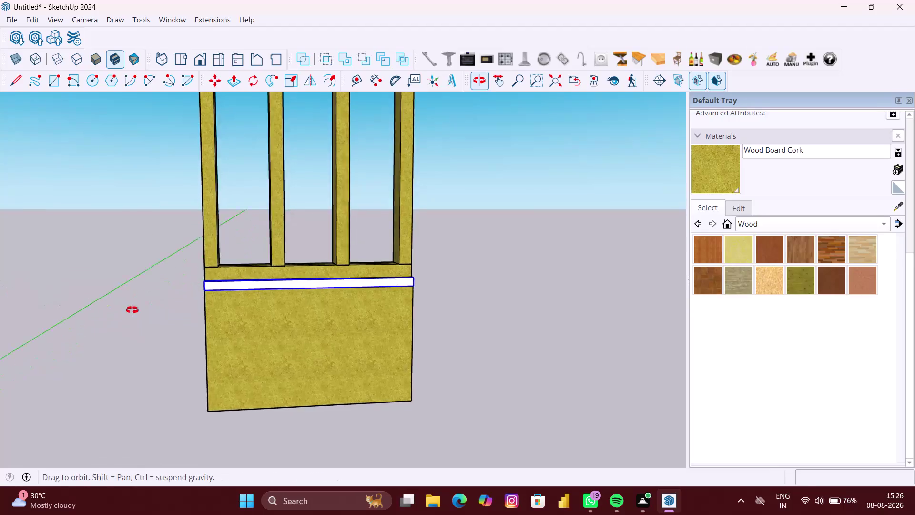
Move the white board so its left end sits flush with the lower panel edge.
scroll(up, 3)
middle_drag(187, 296, 206, 306)
scroll(up, 3)
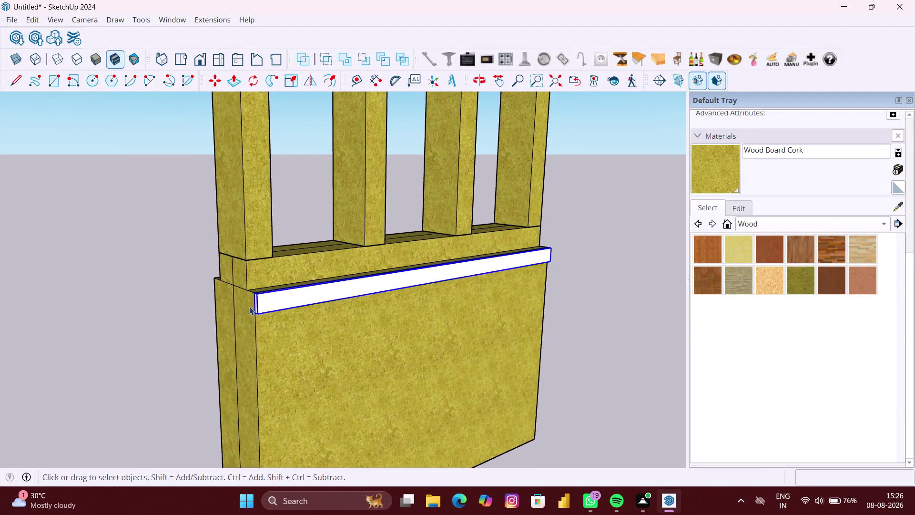
scroll(up, 3)
key(m)
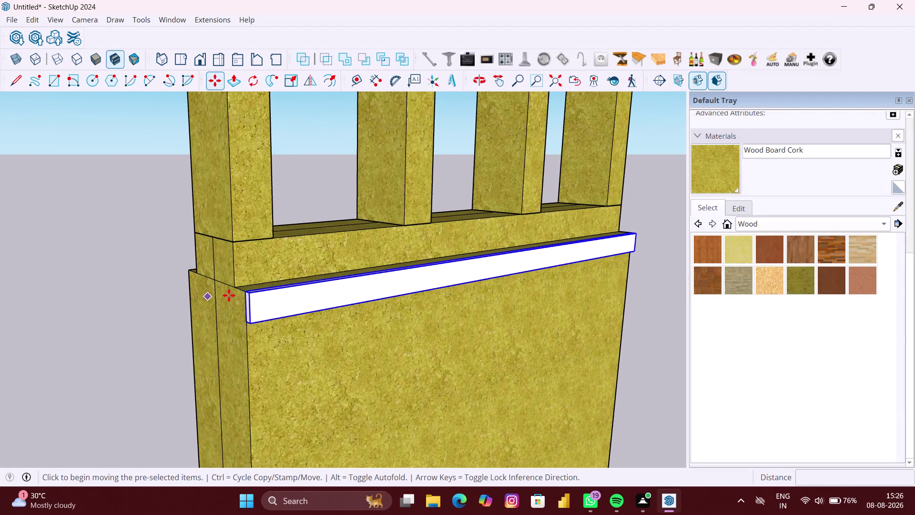
scroll(up, 3)
click(247, 291)
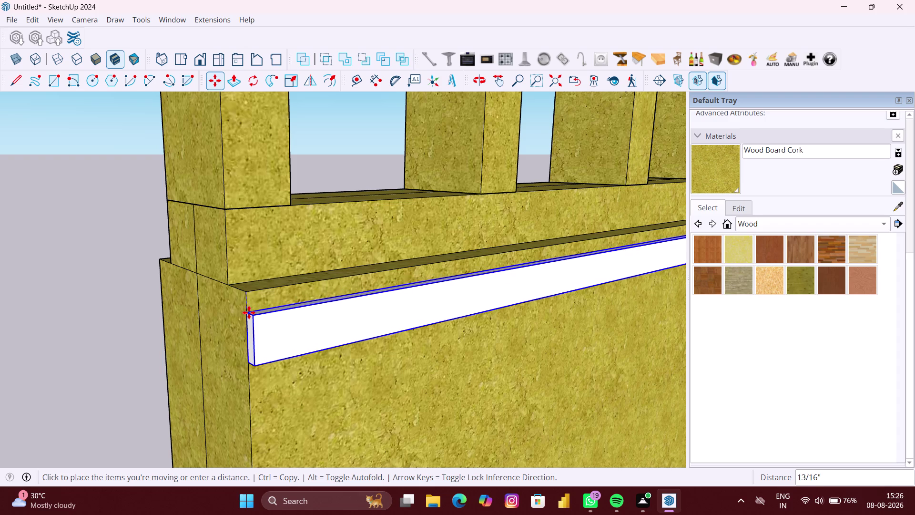
click(249, 312)
Orbit around to the board's right end and pick its corner to begin a copy.
scroll(down, 3)
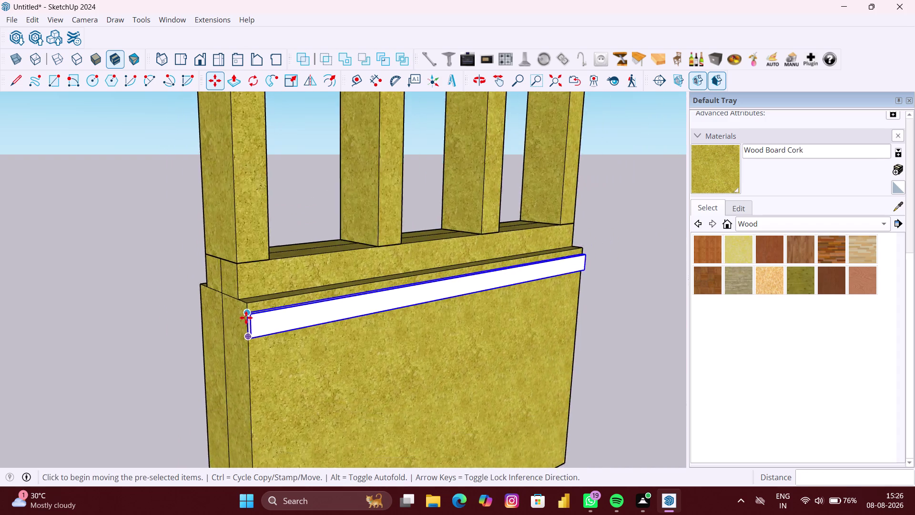
scroll(down, 3)
middle_drag(240, 327, 163, 327)
scroll(down, 3)
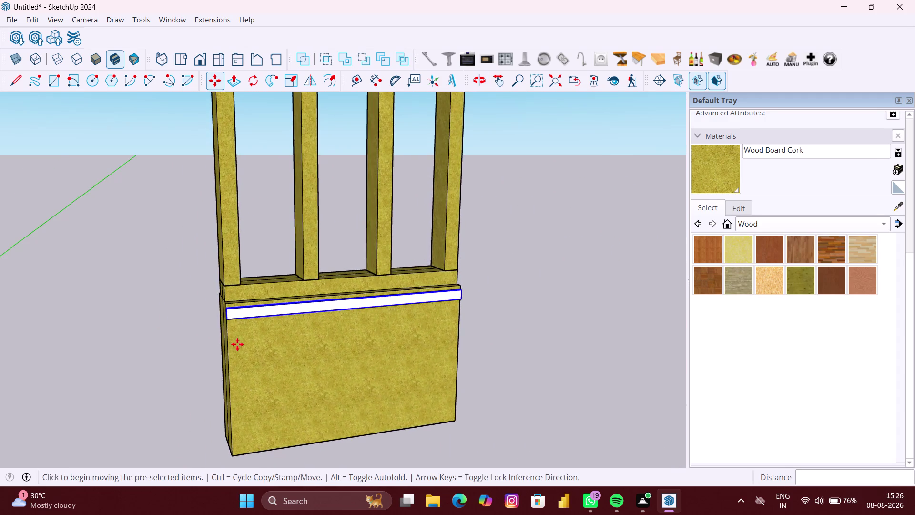
scroll(down, 3)
middle_drag(335, 343, 215, 329)
scroll(up, 3)
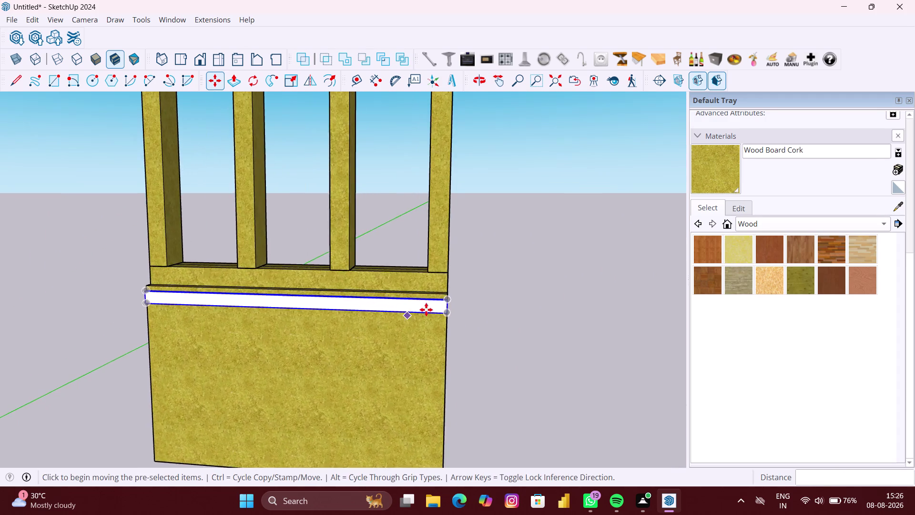
middle_drag(439, 307, 360, 323)
scroll(up, 3)
middle_drag(444, 307, 436, 307)
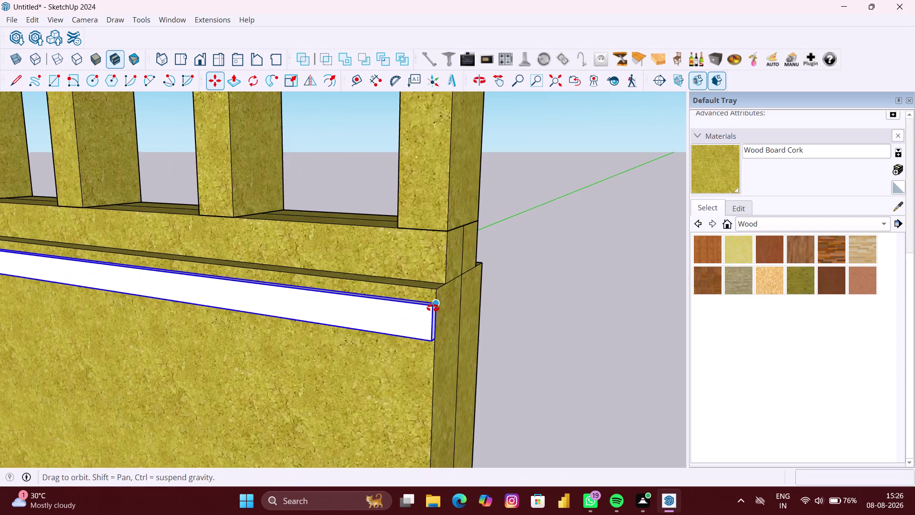
middle_drag(436, 307, 406, 311)
scroll(up, 3)
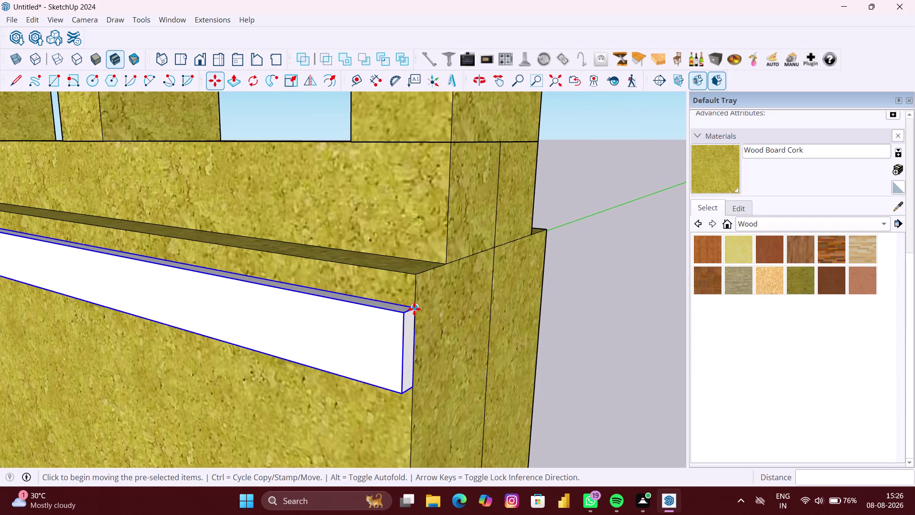
click(414, 308)
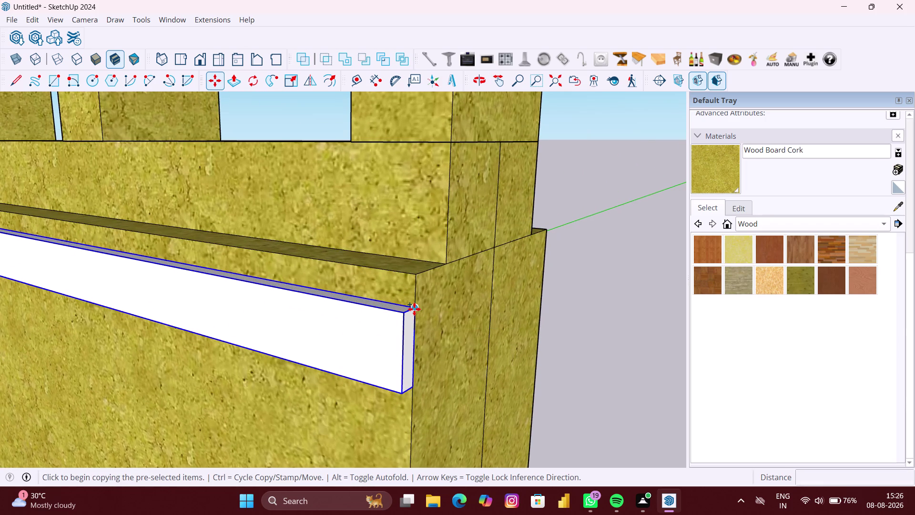
Copy the board down to the wall's bottom edge and array it /6 into evenly spaced boards.
scroll(down, 3)
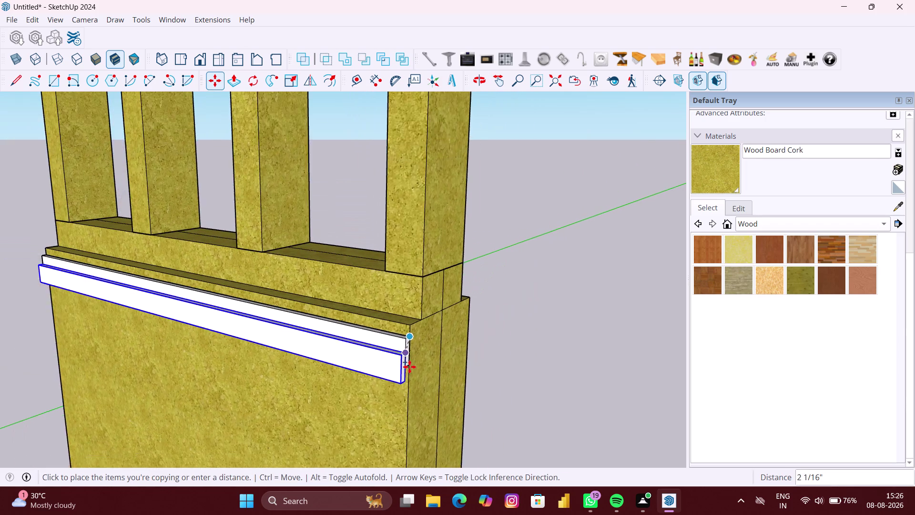
middle_drag(409, 367, 410, 277)
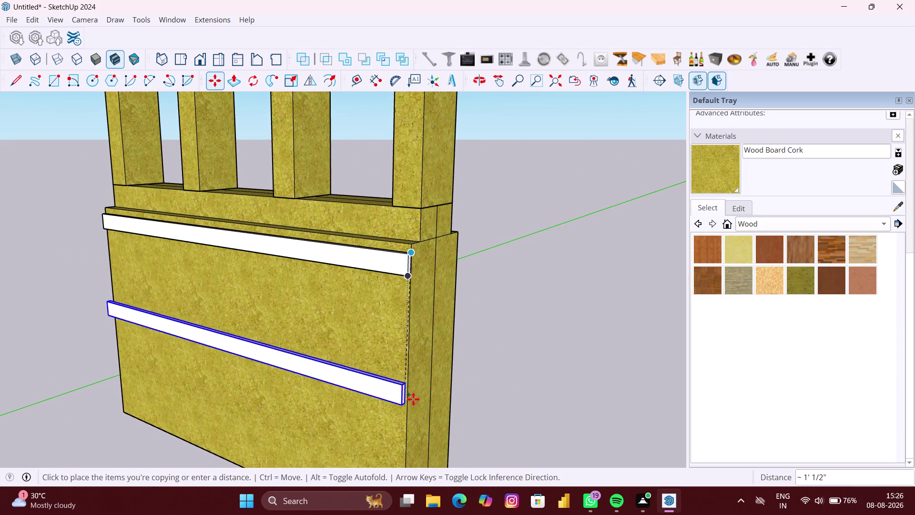
middle_drag(409, 402, 403, 312)
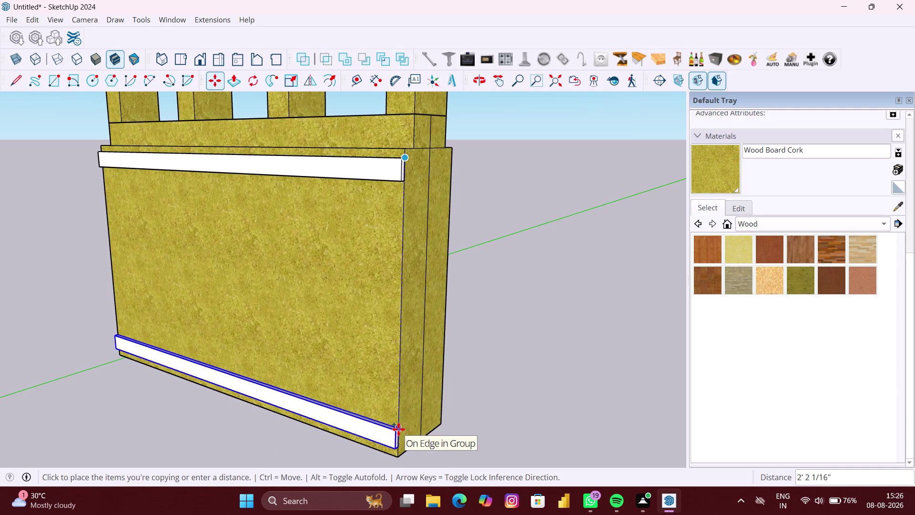
middle_drag(399, 429, 398, 414)
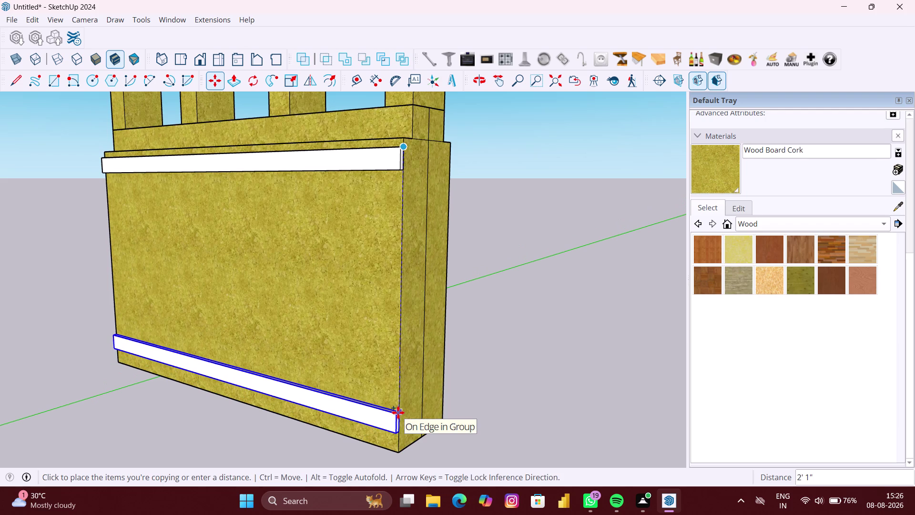
click(398, 412)
scroll(down, 3)
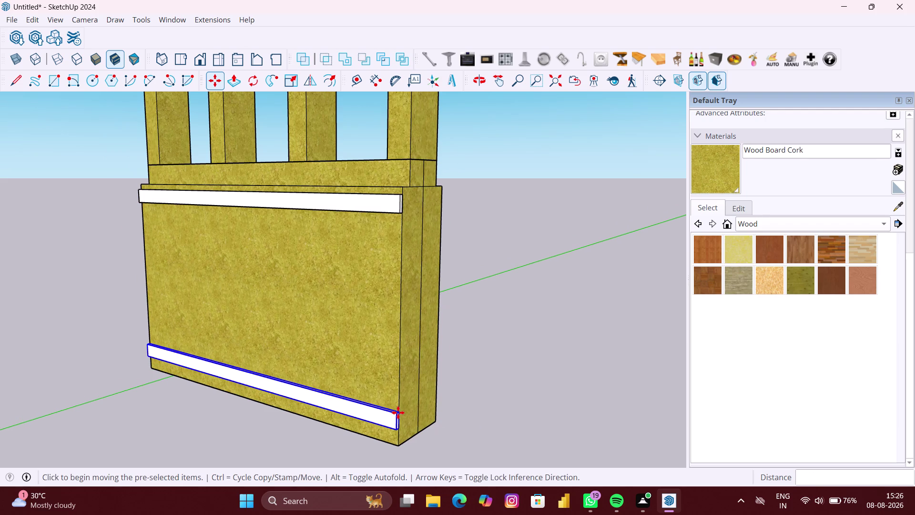
text(/6)
key(Return)
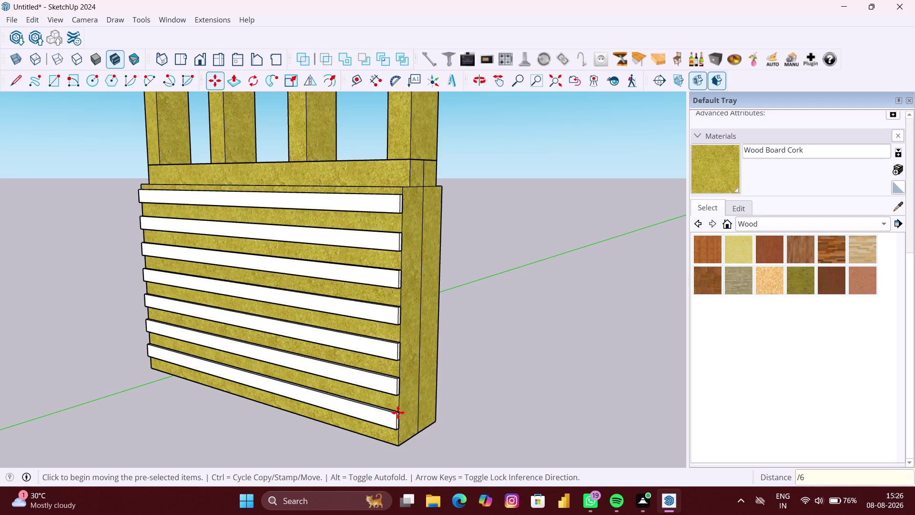
key(space)
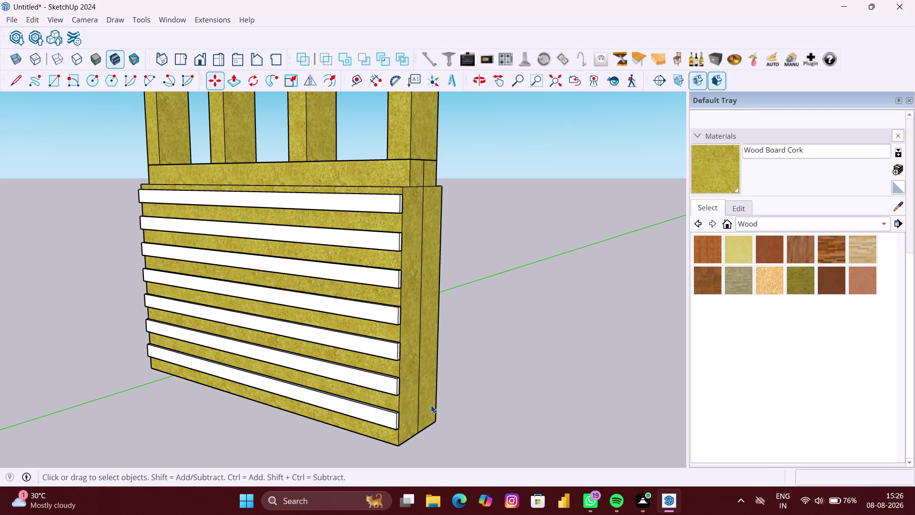
Paint the boards inside their group with Wood Board Cork, then leave the group.
click(509, 405)
click(547, 413)
scroll(down, 3)
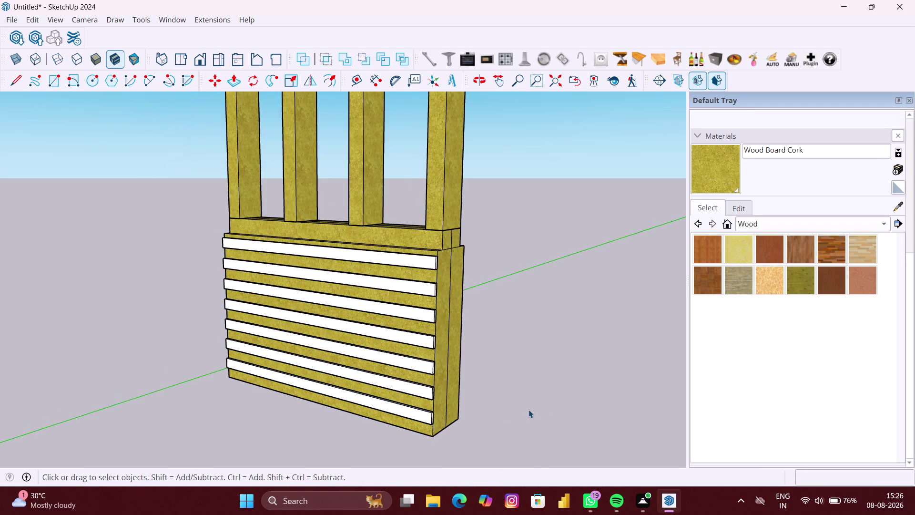
middle_drag(528, 409, 594, 370)
scroll(up, 3)
double_click(397, 389)
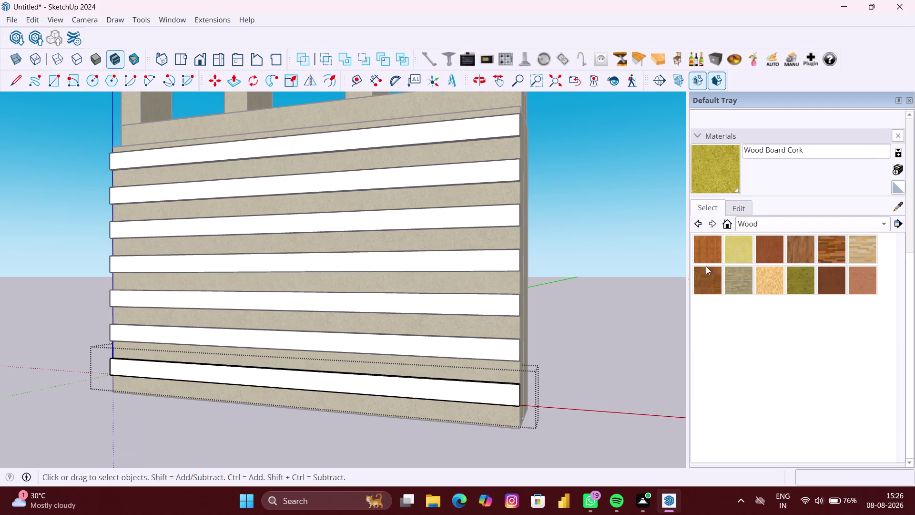
click(734, 249)
click(491, 398)
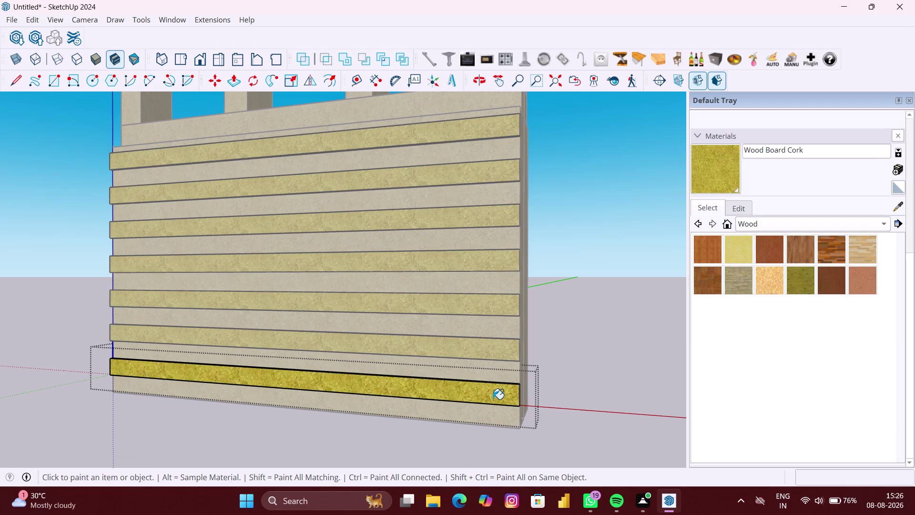
scroll(down, 3)
key(space)
Orbit to a straight-on front view of the wall and select the lower cladding group.
click(582, 390)
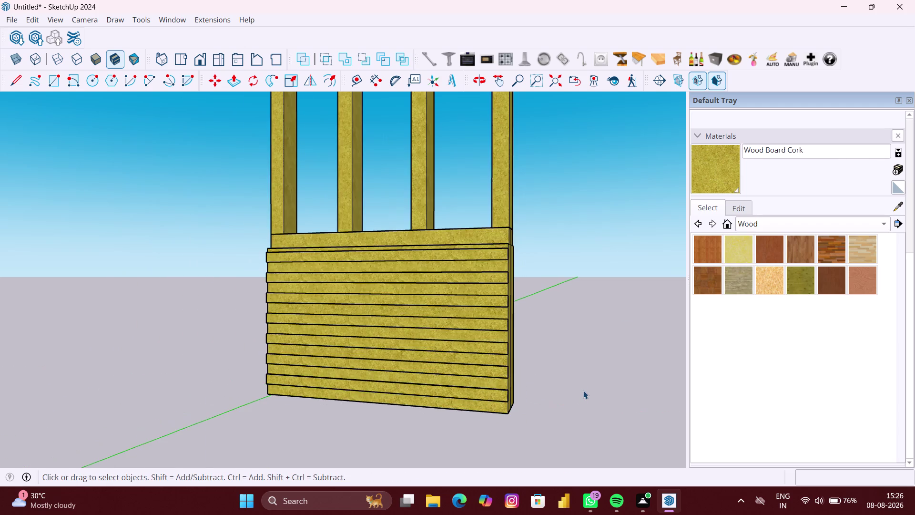
scroll(down, 3)
middle_drag(550, 377, 606, 365)
scroll(down, 3)
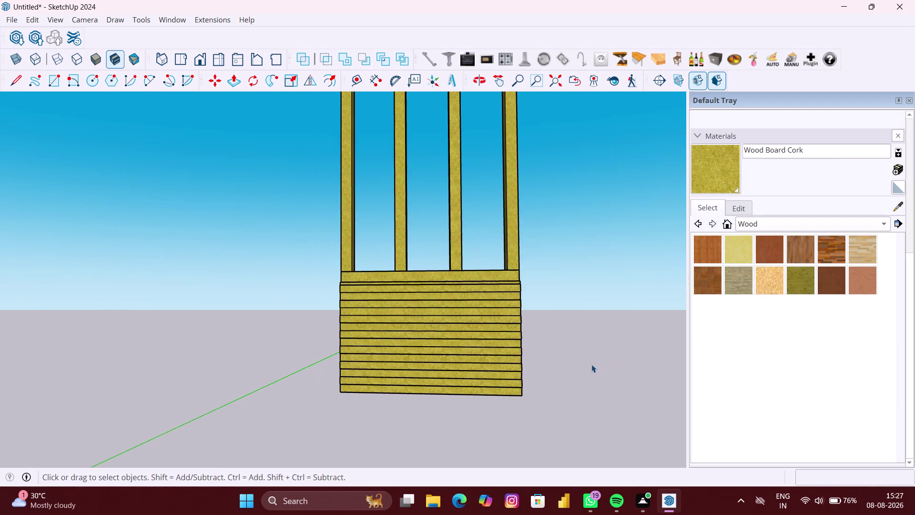
scroll(down, 3)
middle_drag(573, 364, 598, 358)
scroll(up, 3)
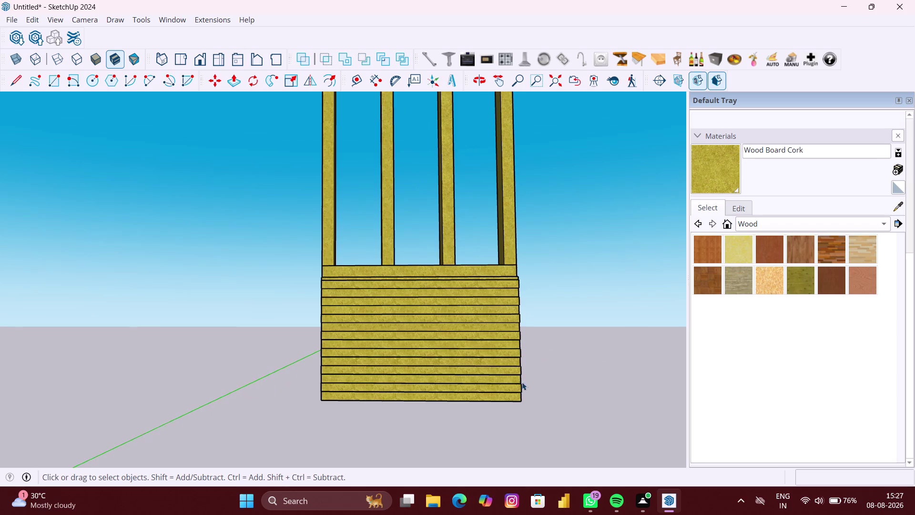
double_click(513, 394)
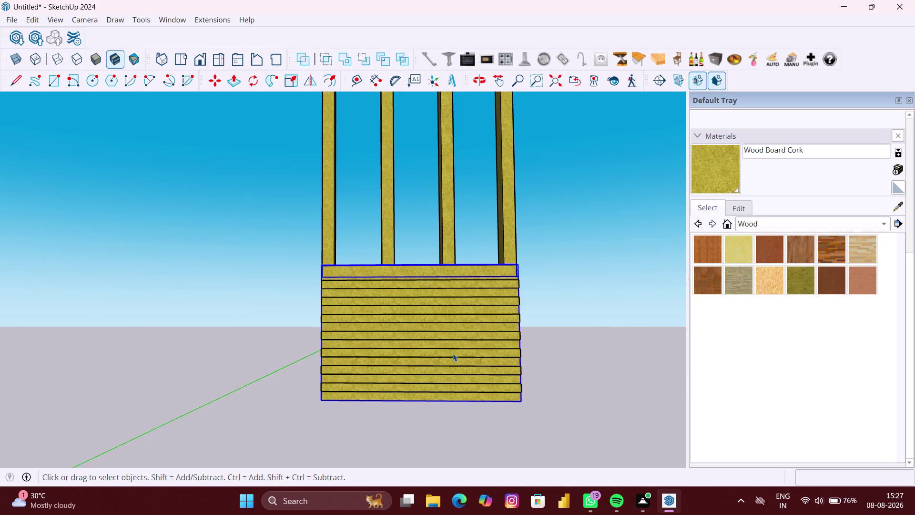
scroll(up, 3)
Inside the cladding group, try bamboo, parquet and OSB wood materials on the boards.
double_click(479, 409)
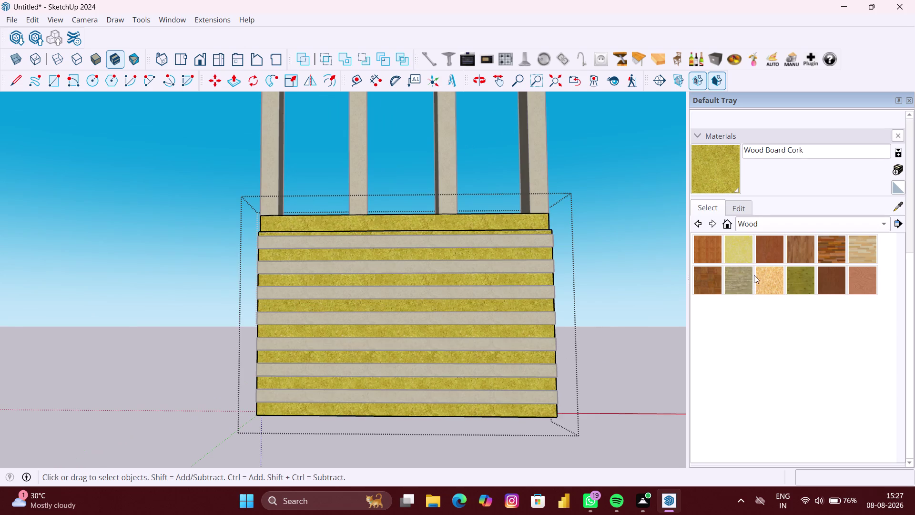
click(735, 254)
click(711, 253)
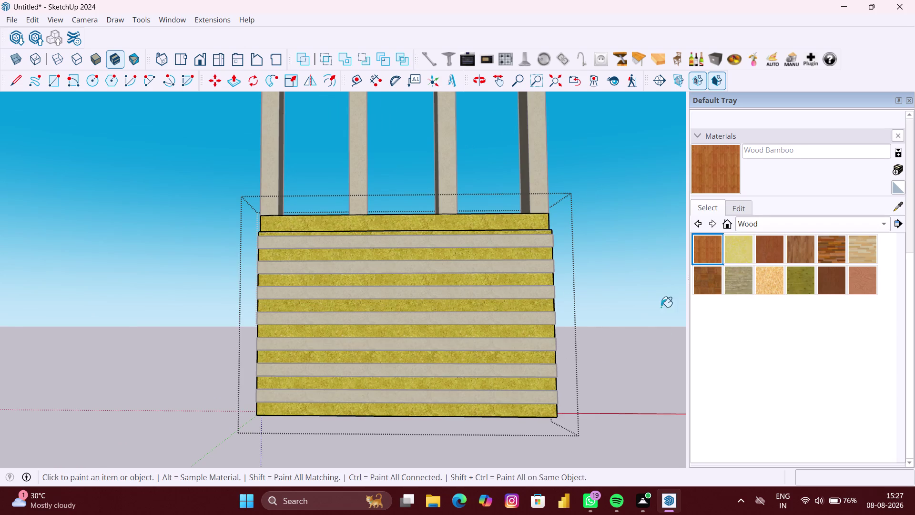
click(533, 412)
scroll(down, 3)
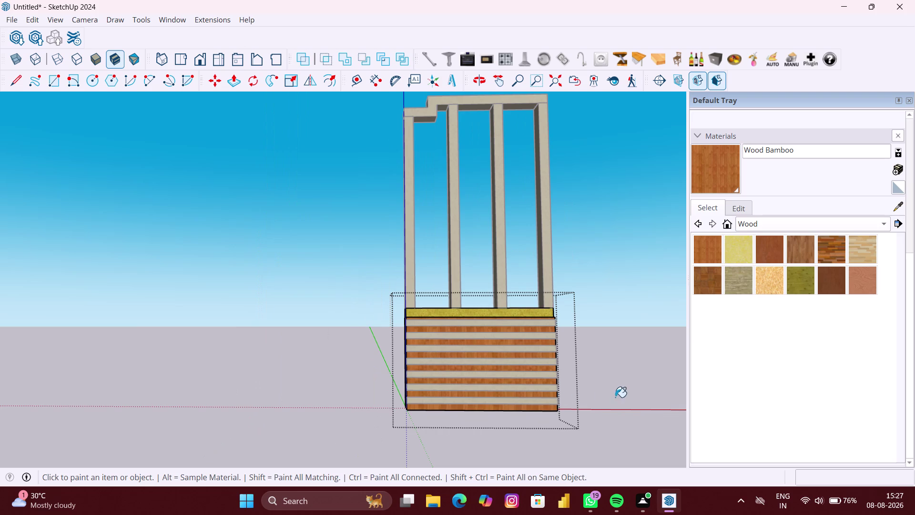
click(701, 283)
click(551, 408)
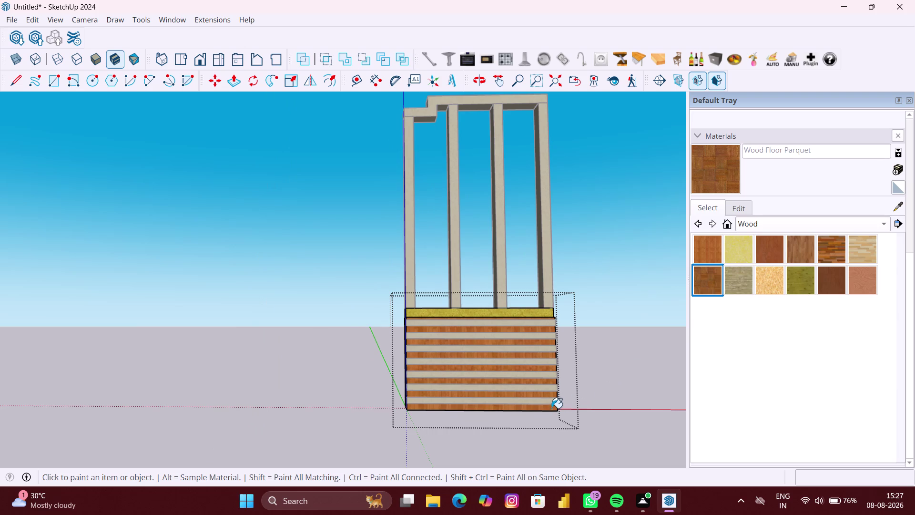
click(767, 279)
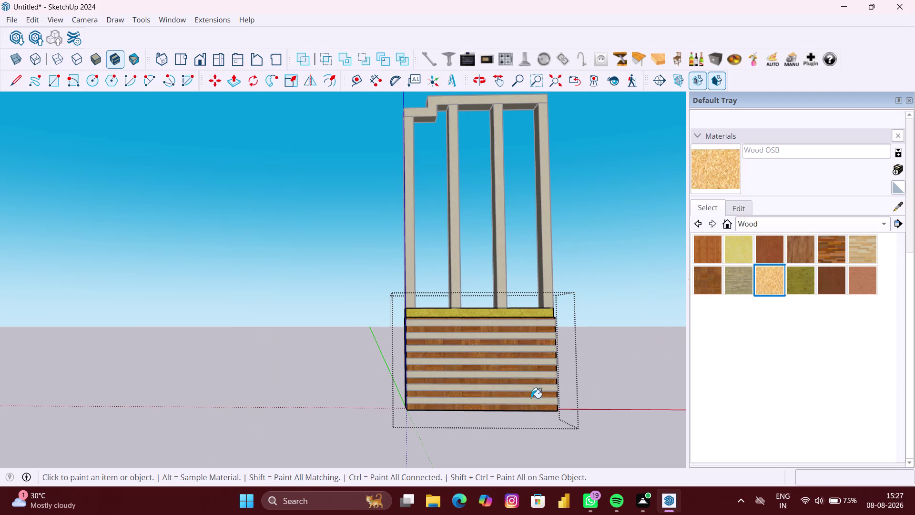
scroll(up, 3)
click(509, 406)
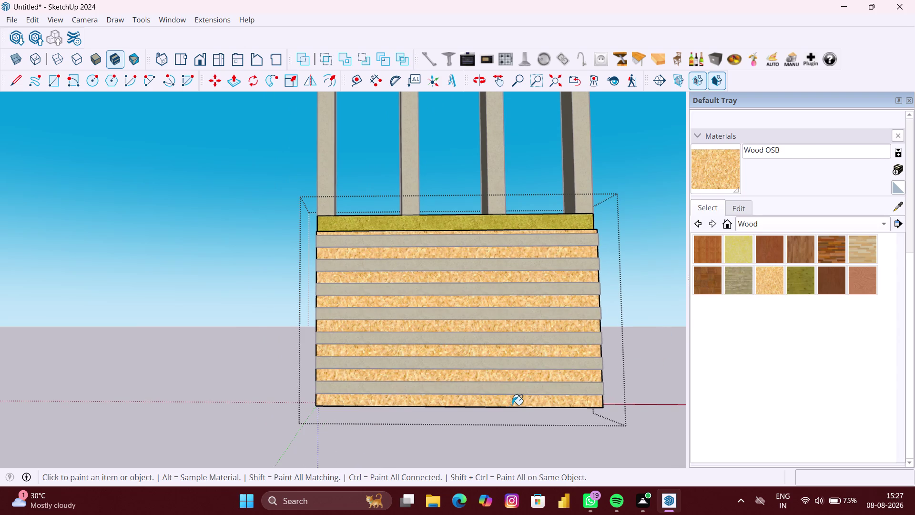
Leave the cladding group, orbit around the frame, and re-enter the cladding group.
scroll(down, 3)
click(542, 238)
scroll(down, 3)
key(space)
click(641, 415)
scroll(down, 3)
click(602, 404)
scroll(up, 3)
middle_drag(454, 378, 521, 388)
scroll(down, 3)
scroll(up, 3)
double_click(555, 396)
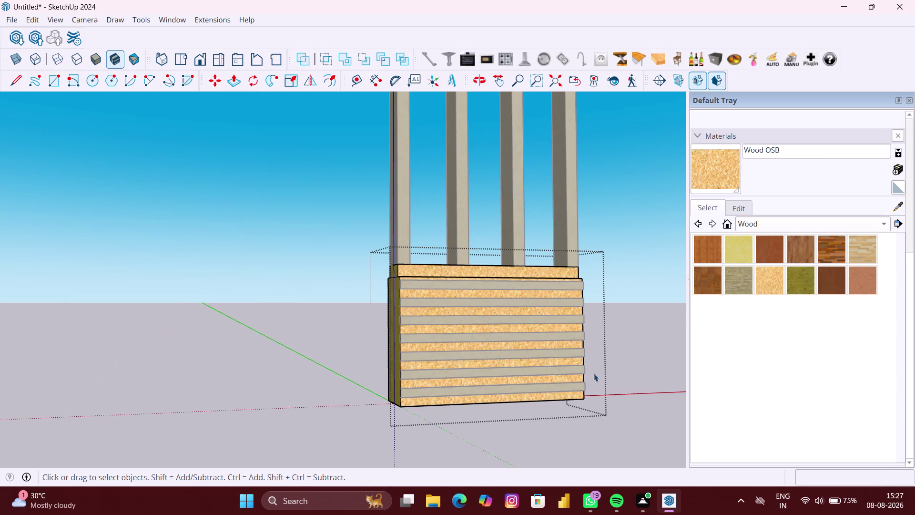
Try Wood OSB, Wood Plywood Knots and Wood Floor Light on the cladding.
click(765, 281)
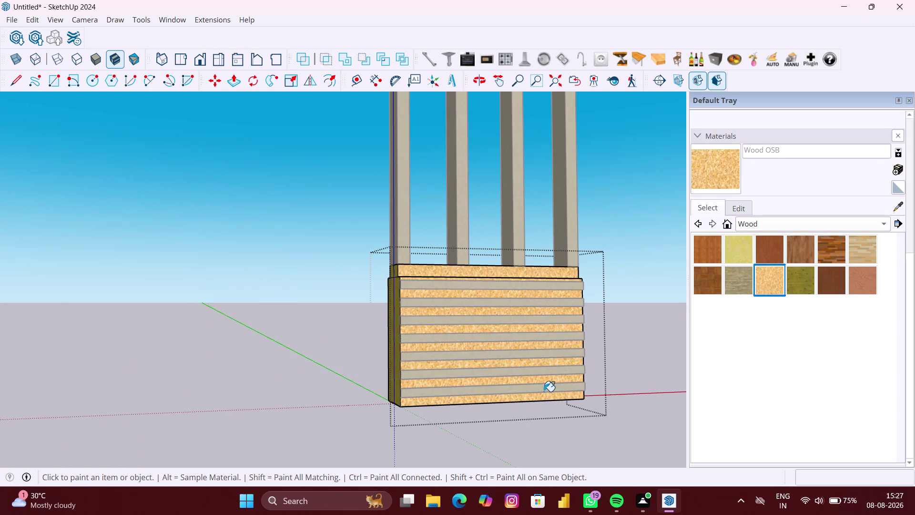
click(543, 395)
click(796, 283)
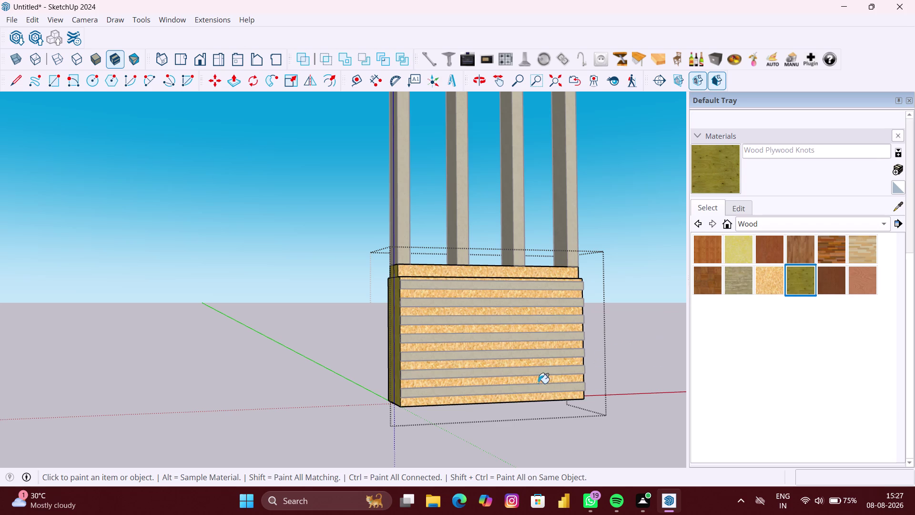
click(523, 399)
scroll(down, 3)
middle_click(546, 382)
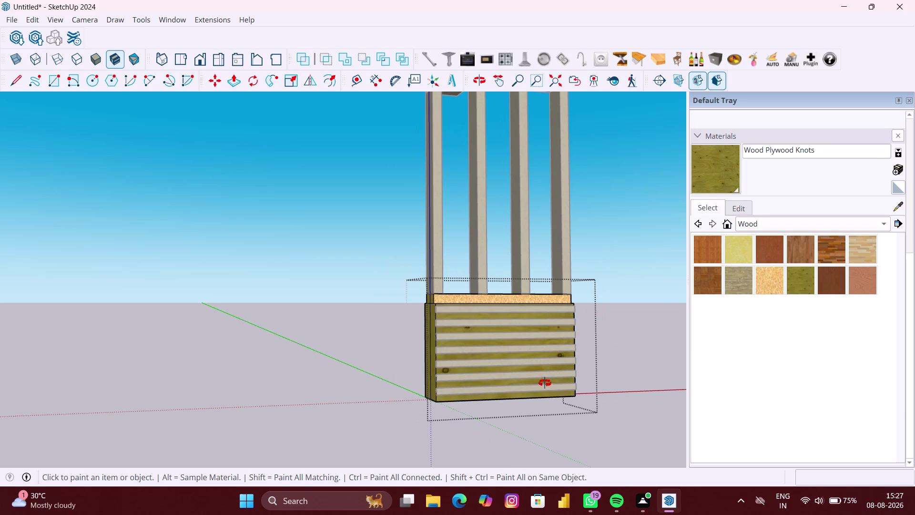
click(856, 253)
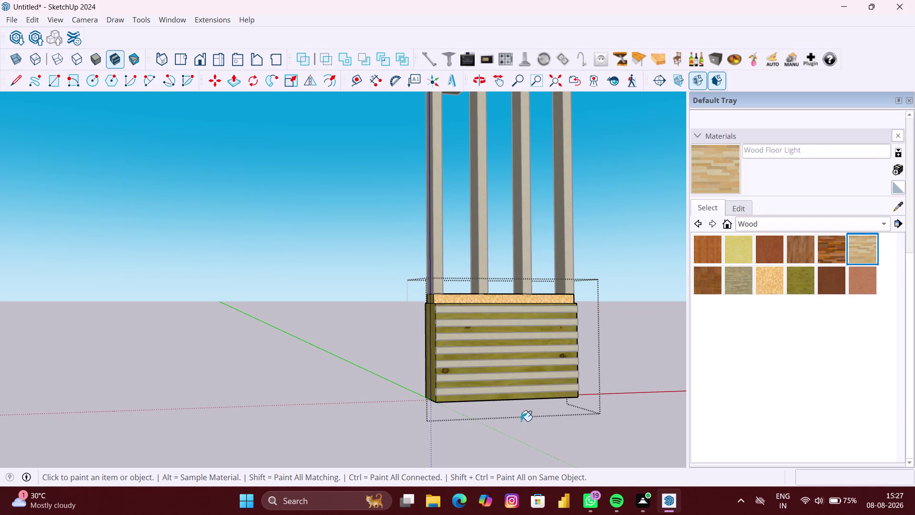
click(507, 396)
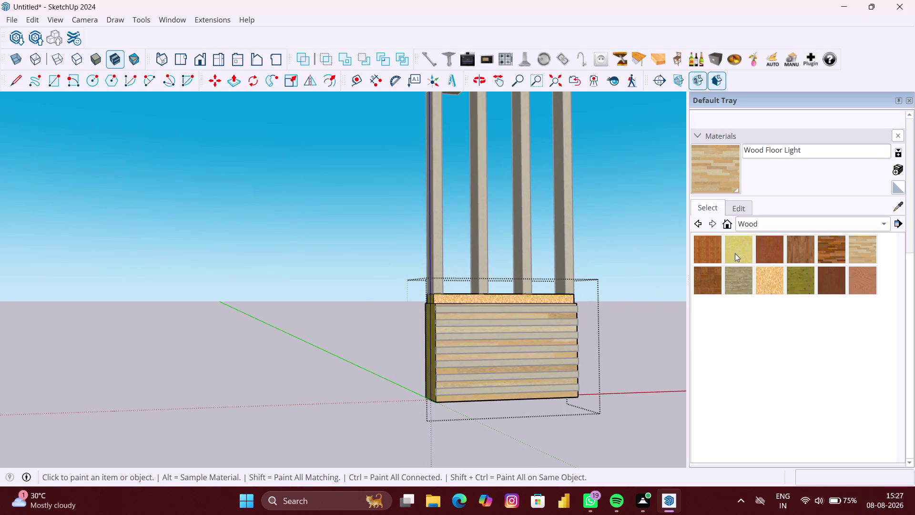
Apply Wood Board Cork to all the cladding boards and exit the group.
click(734, 253)
click(539, 395)
scroll(up, 3)
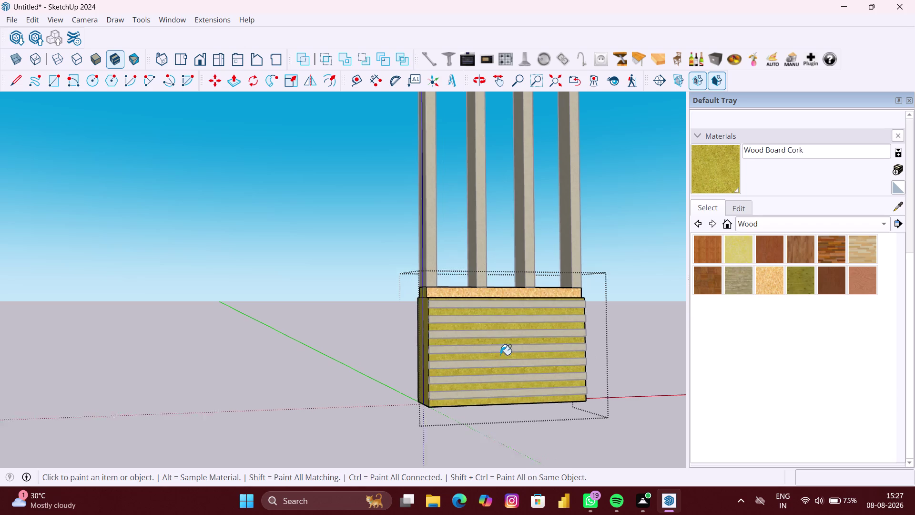
click(495, 286)
scroll(down, 3)
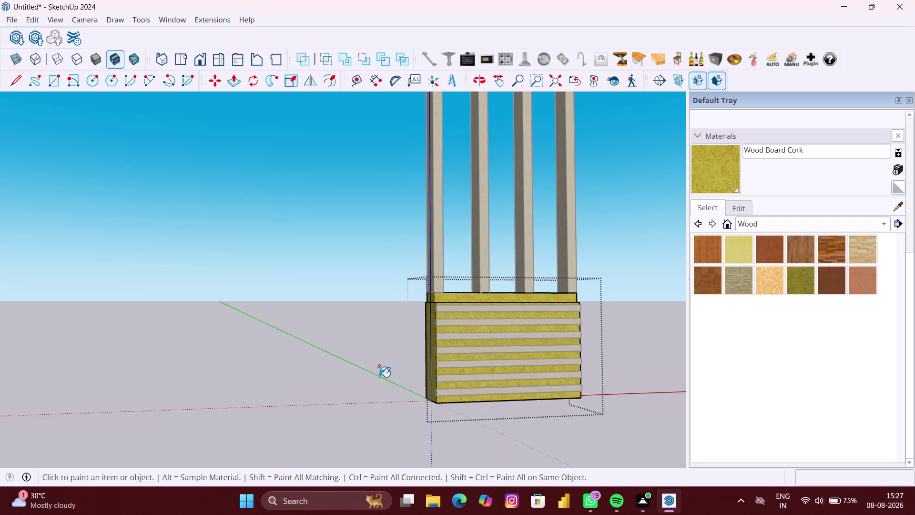
key(space)
click(331, 394)
click(489, 436)
scroll(down, 3)
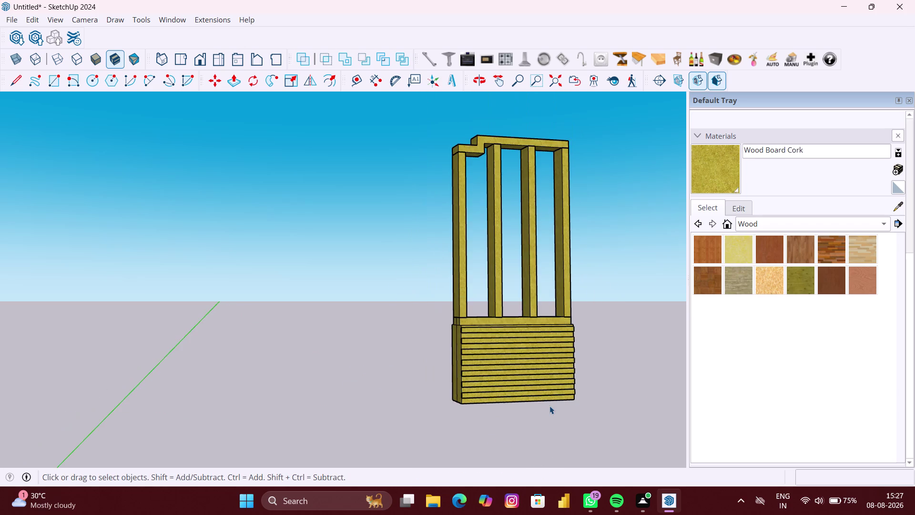
Paint the corner trim boards at the board ends with Wood Bamboo.
middle_drag(549, 406, 440, 410)
scroll(up, 3)
middle_drag(460, 358, 486, 360)
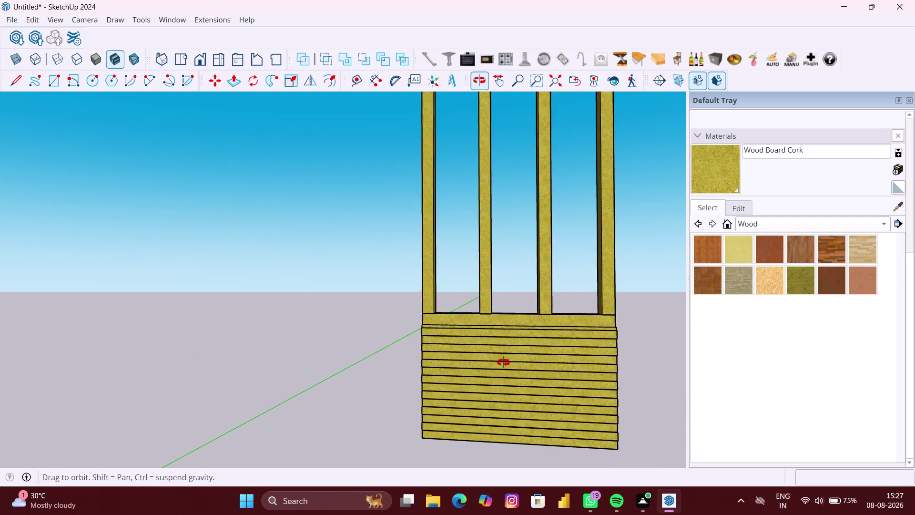
middle_drag(486, 360, 589, 364)
scroll(up, 3)
scroll(up, 3)
middle_drag(358, 360, 437, 359)
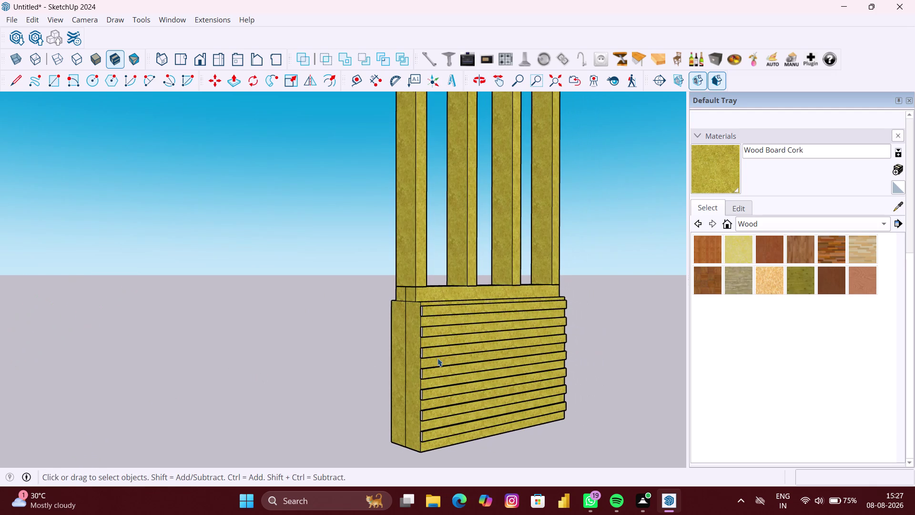
click(717, 249)
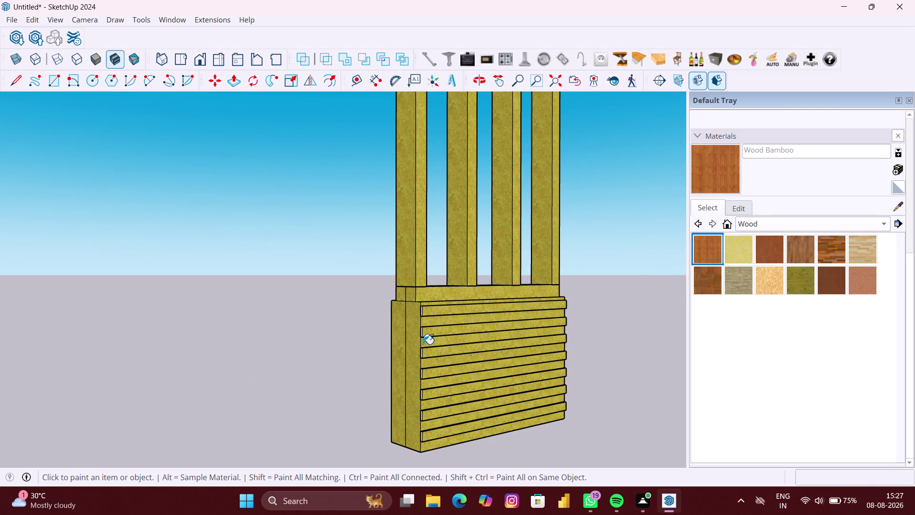
click(408, 343)
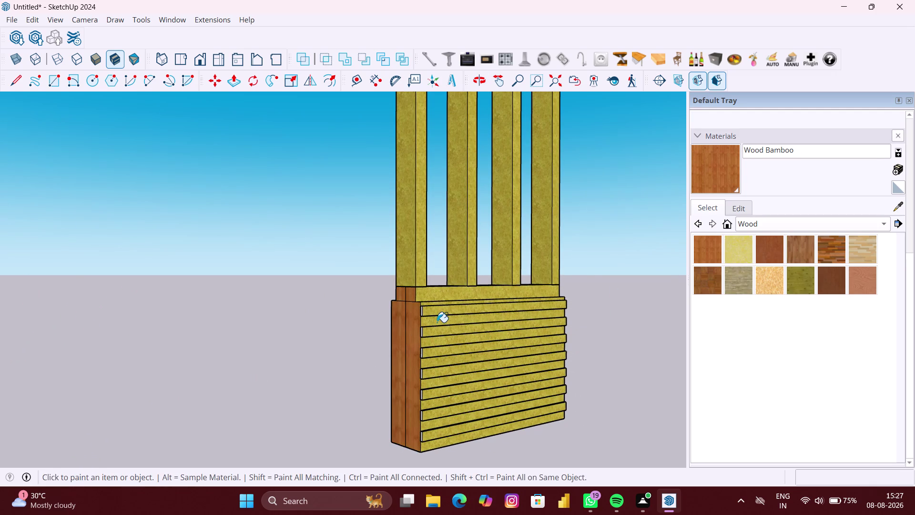
scroll(up, 3)
click(459, 321)
scroll(up, 3)
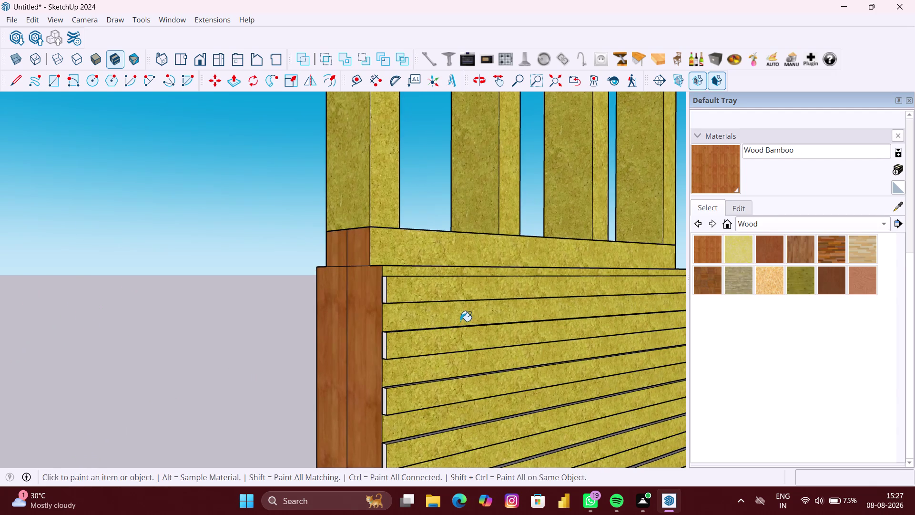
click(472, 315)
scroll(down, 3)
key(space)
Inside the top plate, paint the top plate and cladding boards with Wood Bamboo.
double_click(473, 315)
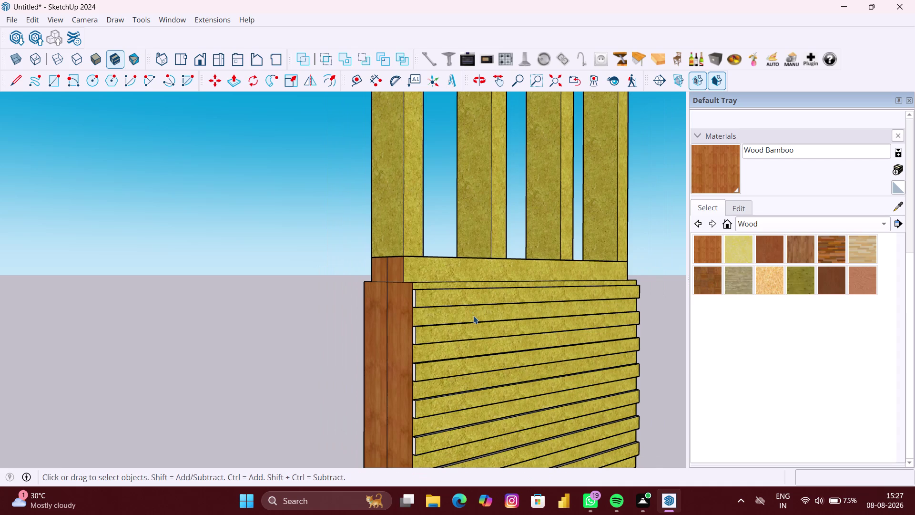
scroll(up, 3)
click(702, 253)
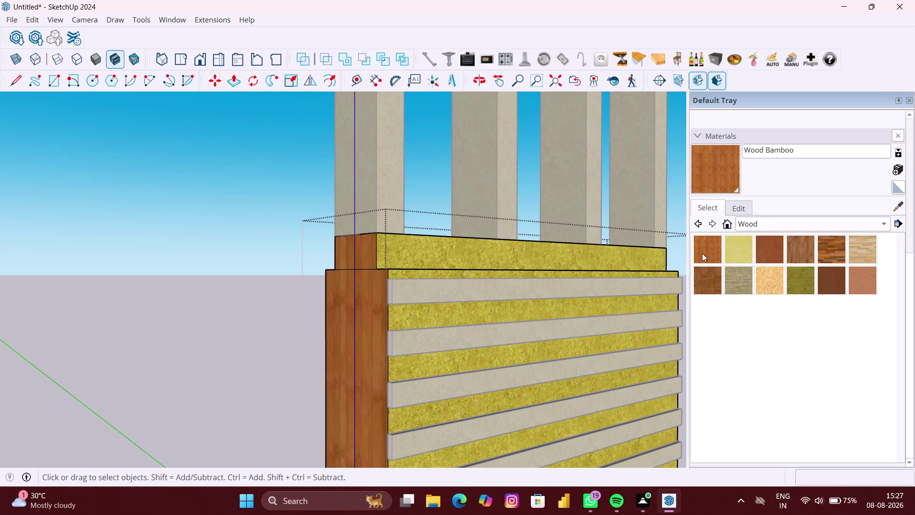
click(570, 267)
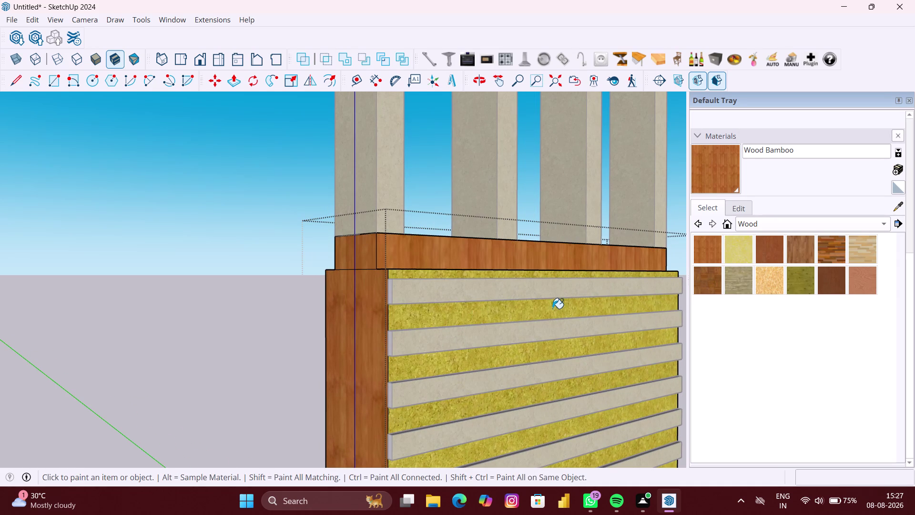
click(552, 308)
scroll(down, 3)
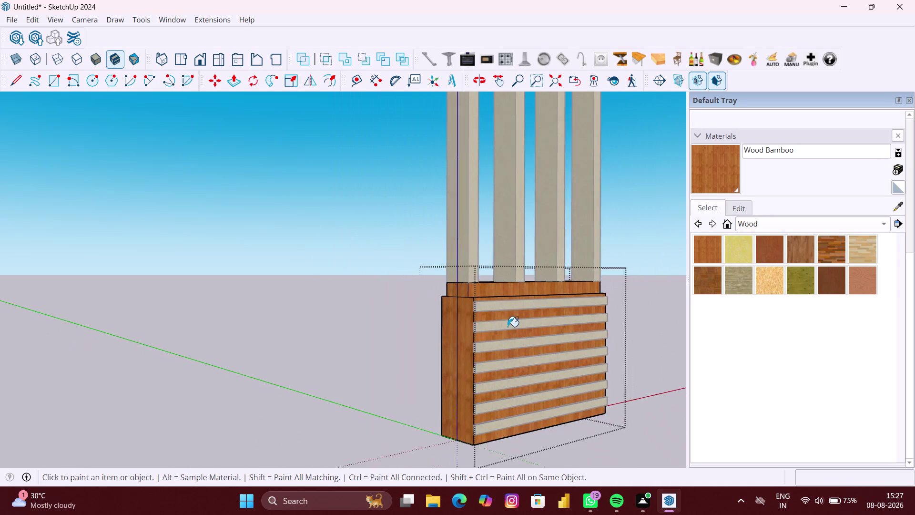
key(space)
click(431, 341)
Paint the end stud, remaining studs and top plates with Wood Bamboo.
middle_drag(524, 327, 479, 352)
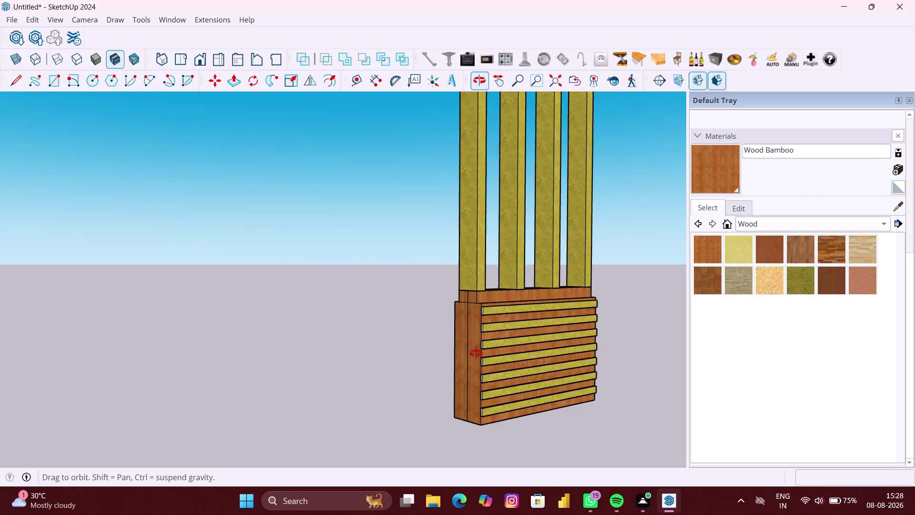
middle_drag(479, 352, 452, 361)
scroll(down, 3)
middle_drag(513, 321, 496, 318)
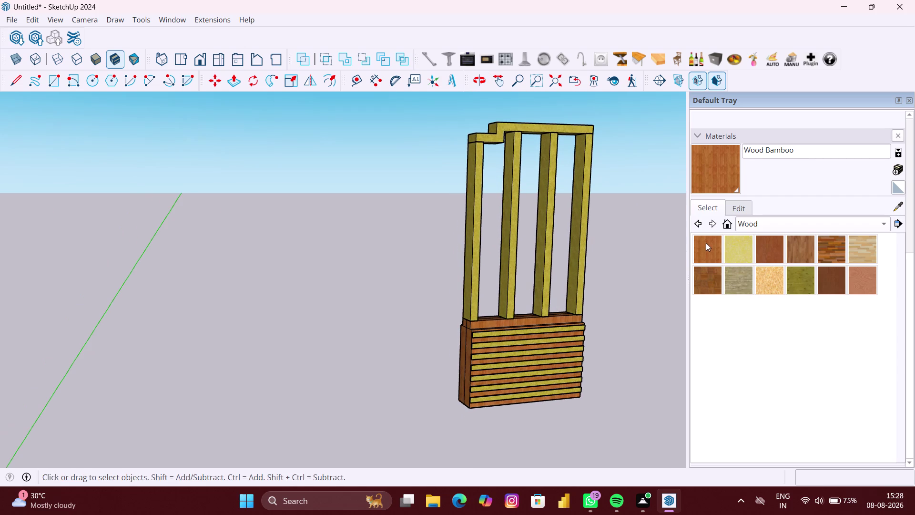
click(706, 246)
click(474, 254)
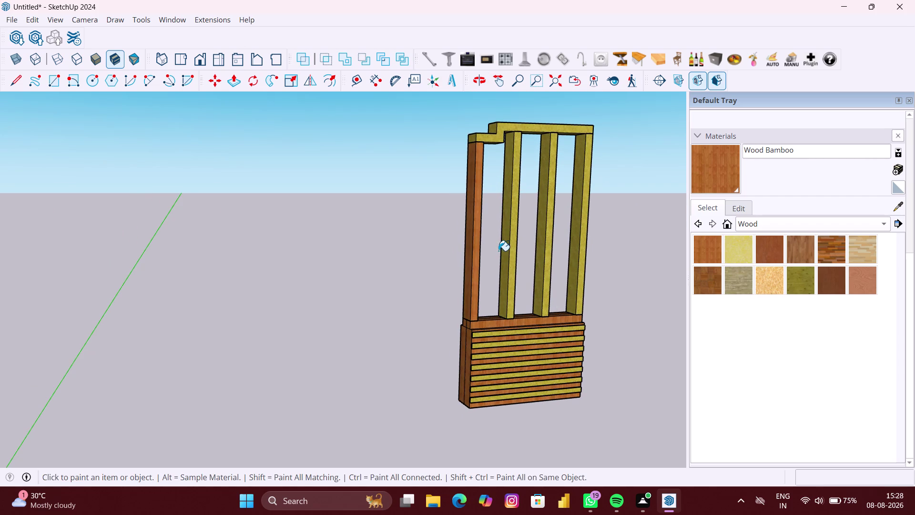
click(509, 250)
click(497, 142)
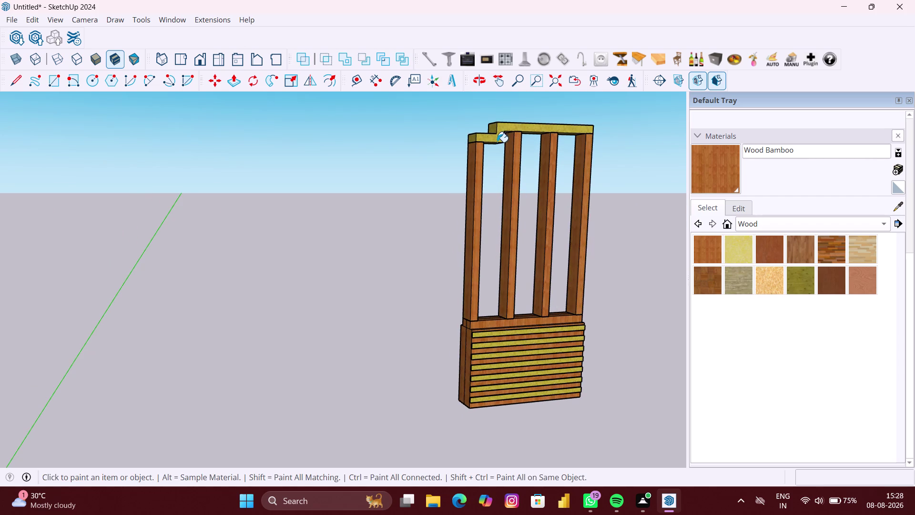
scroll(down, 3)
middle_drag(573, 329, 436, 334)
key(space)
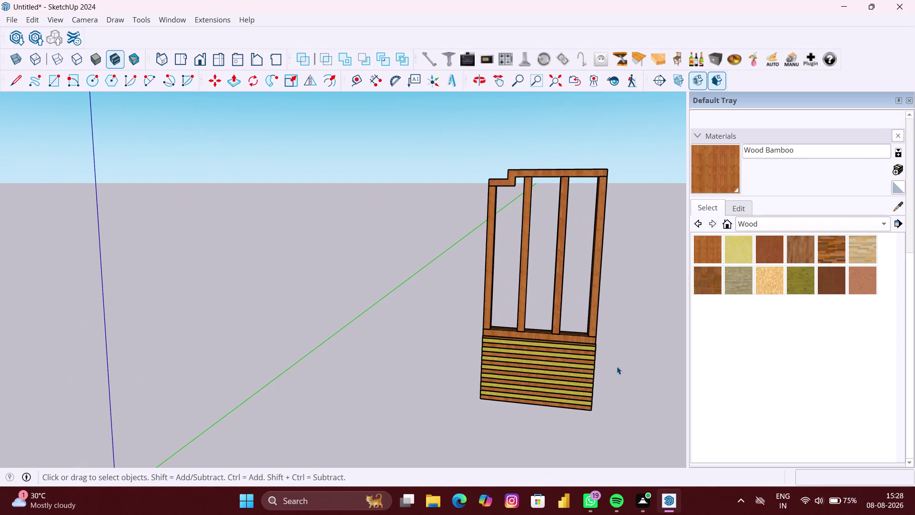
Orbit to inspect the bamboo-and-cork cladding and look up at the frame.
click(617, 366)
scroll(up, 3)
middle_drag(583, 390, 583, 341)
scroll(up, 3)
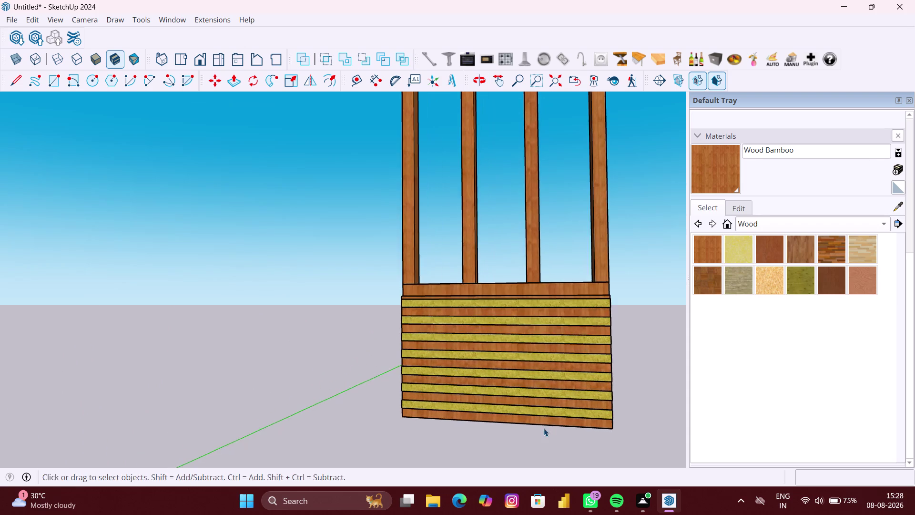
scroll(up, 3)
middle_drag(544, 427, 553, 395)
scroll(down, 3)
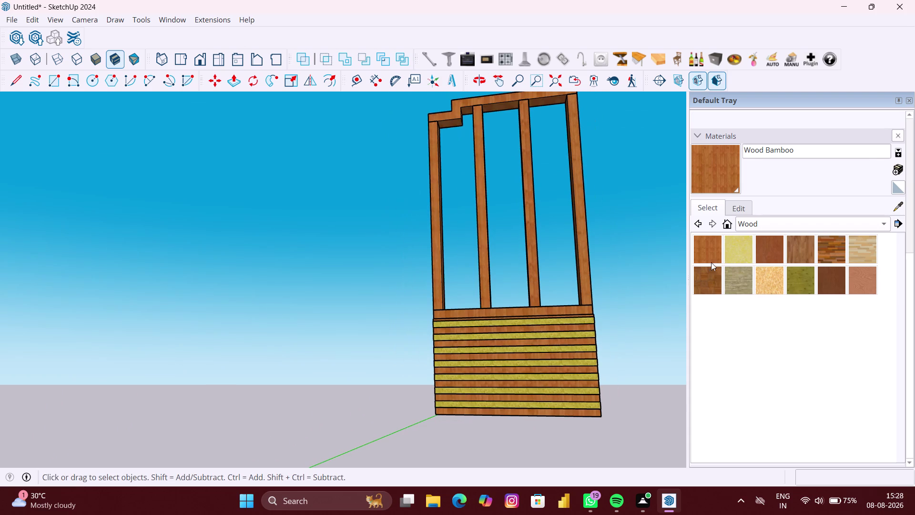
scroll(up, 3)
Paint the bottom cladding board with the Wood Floor Dark texture.
double_click(542, 399)
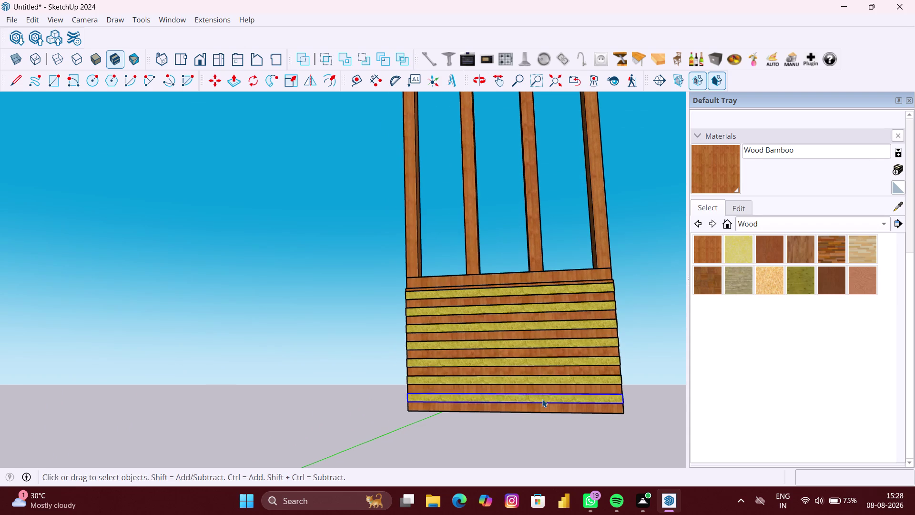
click(768, 251)
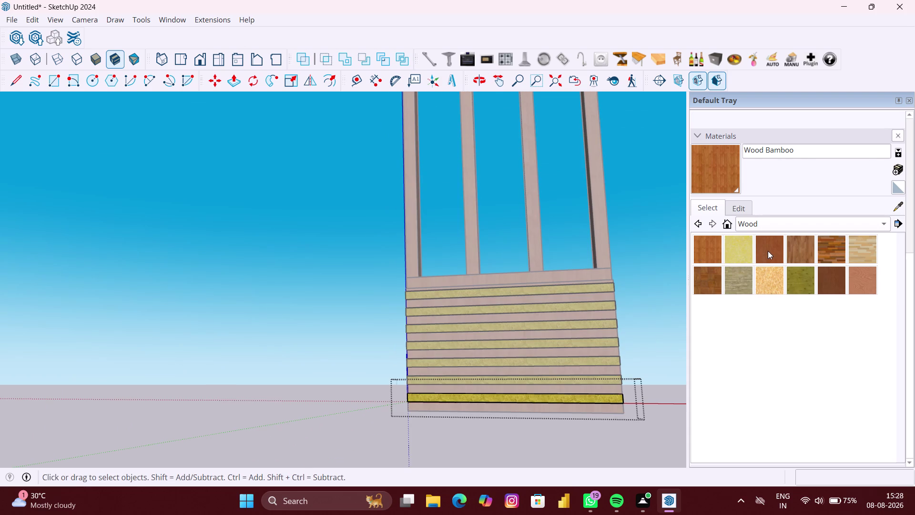
click(585, 401)
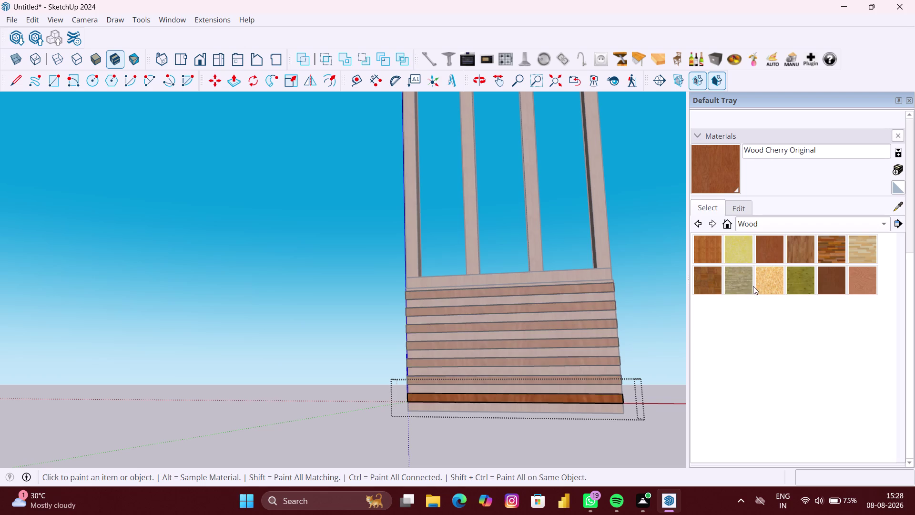
click(796, 249)
click(521, 400)
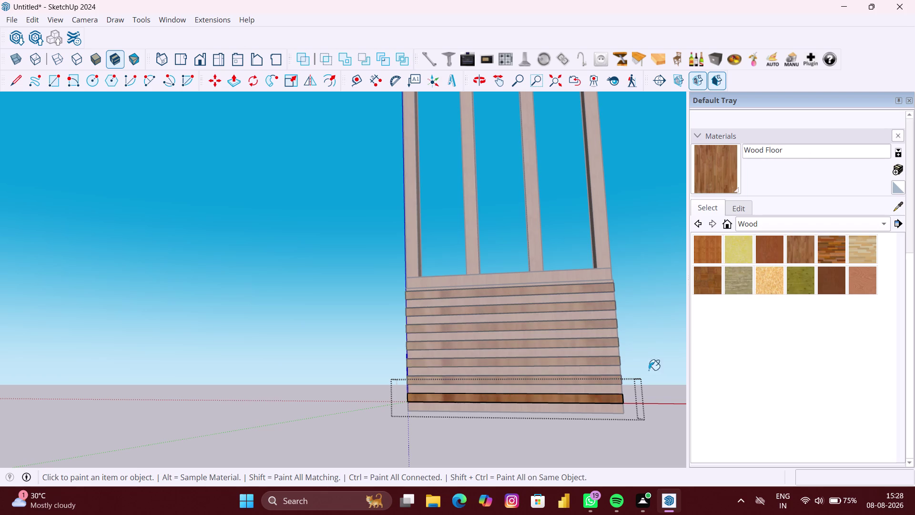
click(820, 252)
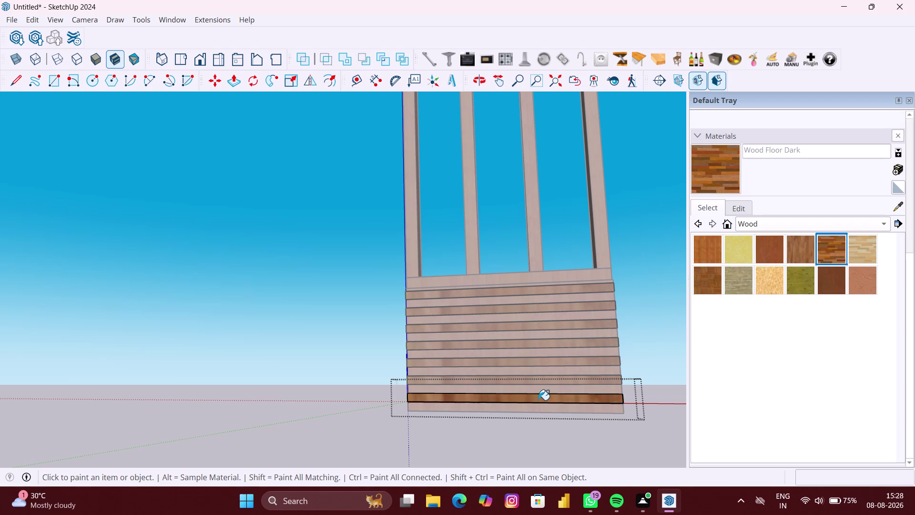
click(539, 400)
scroll(down, 3)
click(517, 449)
key(space)
click(513, 446)
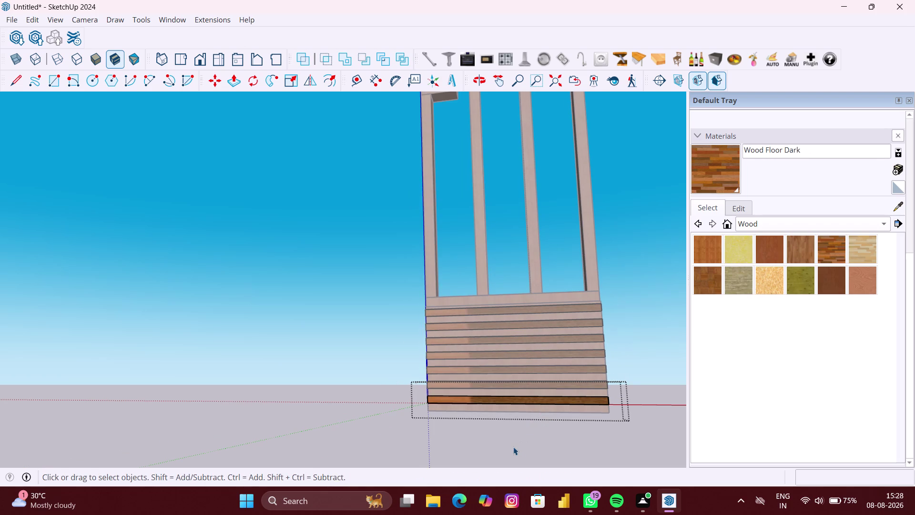
scroll(down, 3)
scroll(up, 3)
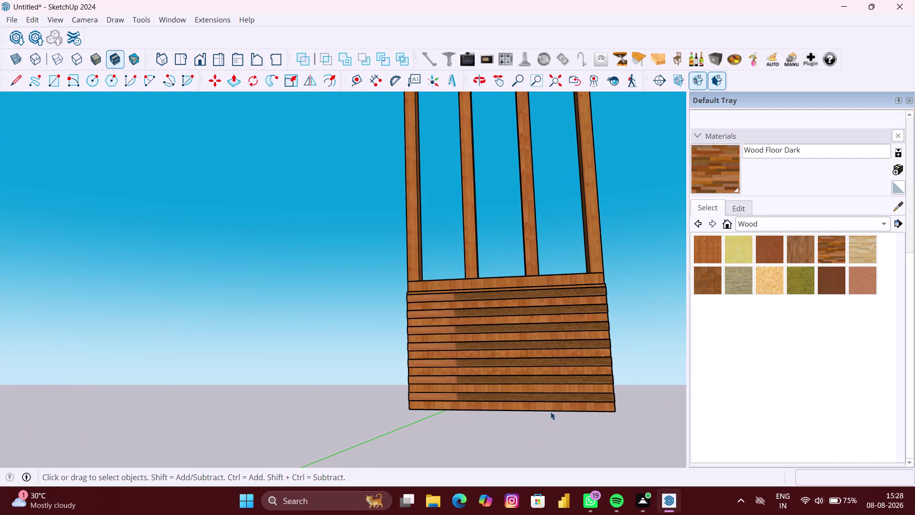
Paint the remaining boards in the cladding group with Wood Bamboo.
double_click(551, 410)
click(711, 240)
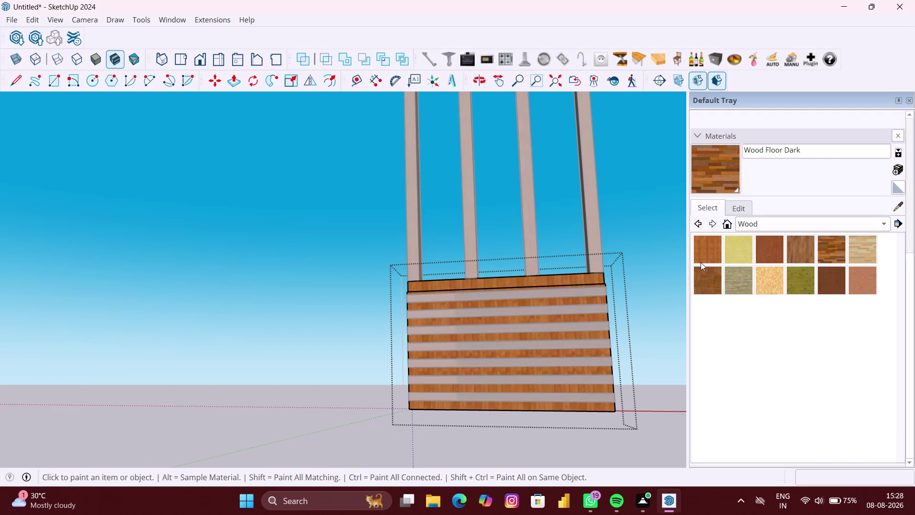
click(548, 406)
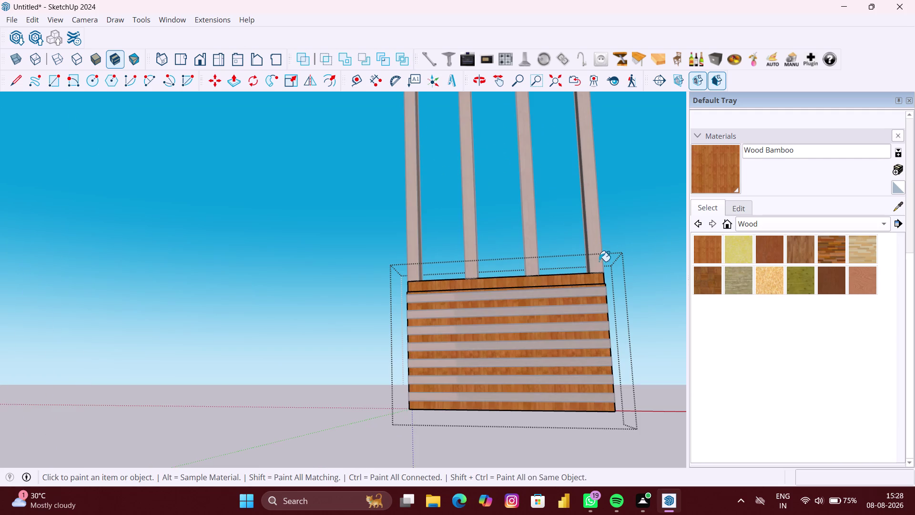
click(572, 282)
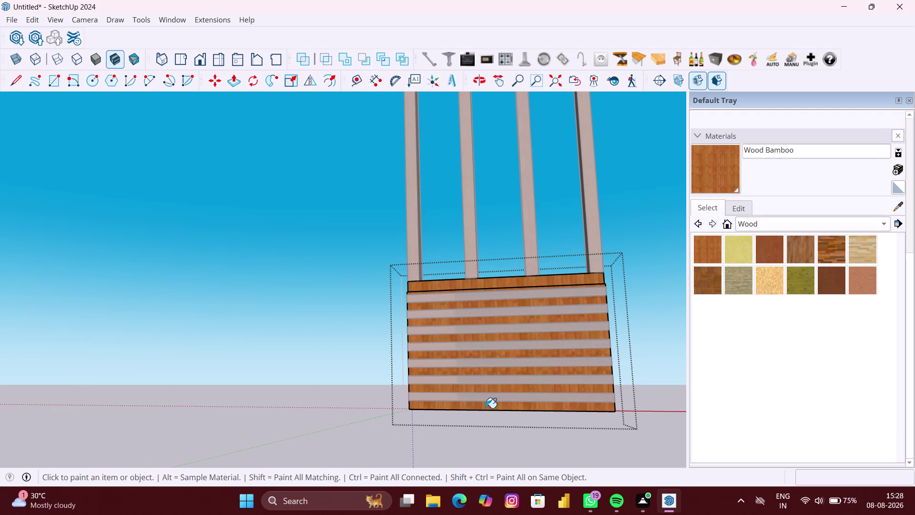
click(485, 407)
key(space)
click(356, 406)
scroll(down, 3)
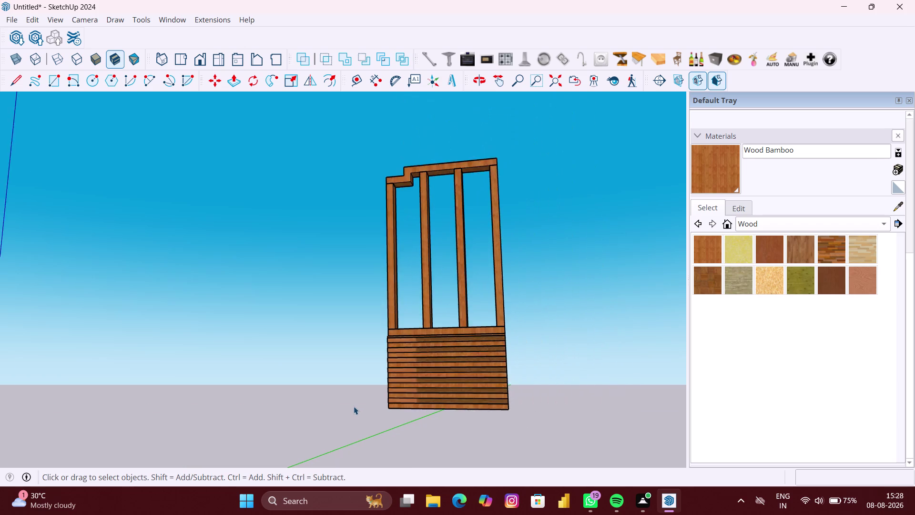
click(350, 402)
scroll(up, 3)
scroll(up, 3)
middle_drag(363, 365, 340, 415)
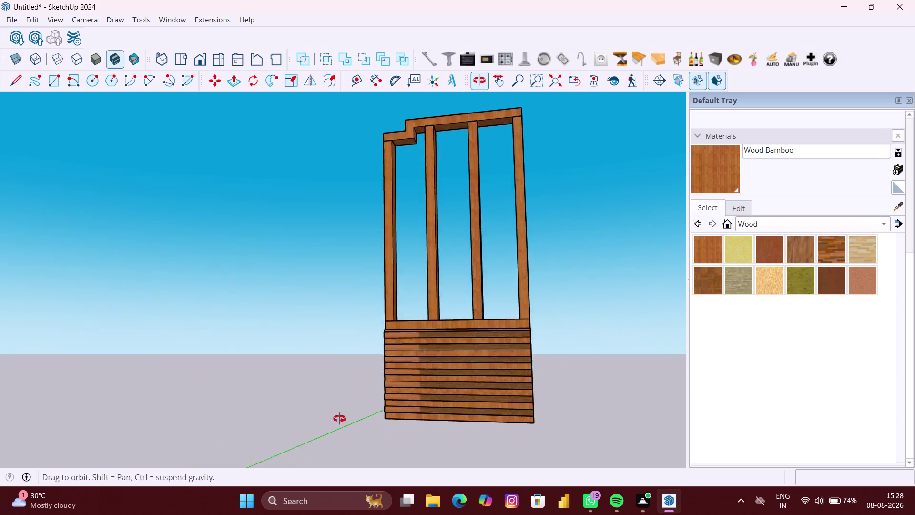
middle_drag(339, 415, 339, 418)
scroll(down, 3)
middle_drag(692, 372, 659, 376)
scroll(down, 3)
middle_drag(605, 370, 572, 380)
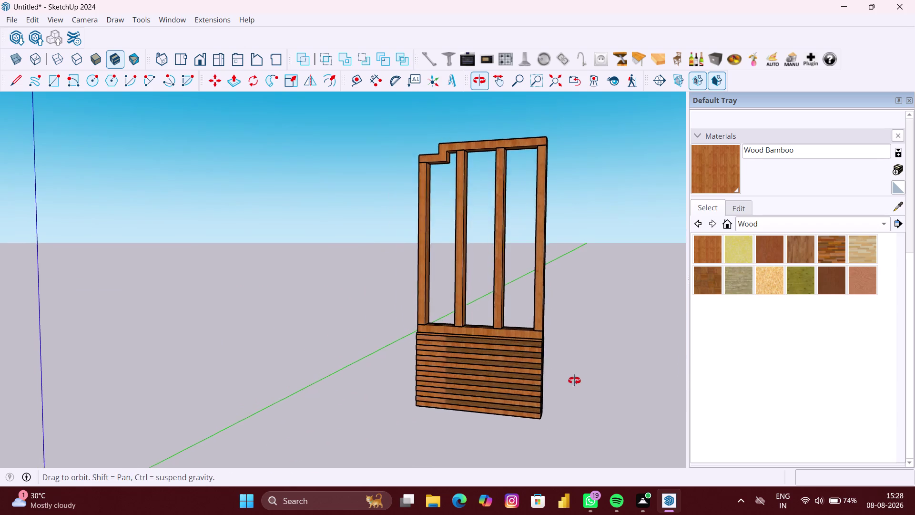
middle_drag(572, 380, 497, 381)
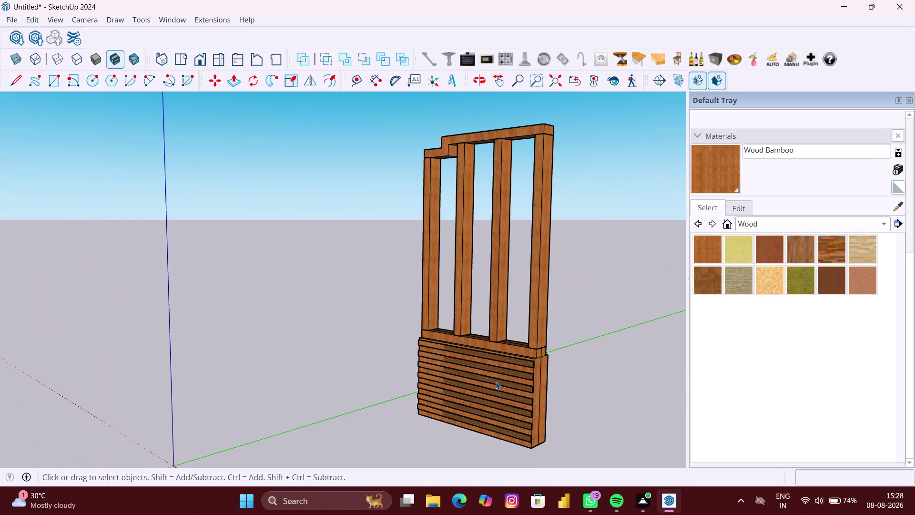
middle_drag(530, 371, 450, 363)
scroll(up, 3)
middle_drag(567, 388, 521, 394)
scroll(up, 3)
middle_drag(511, 380, 488, 338)
scroll(up, 3)
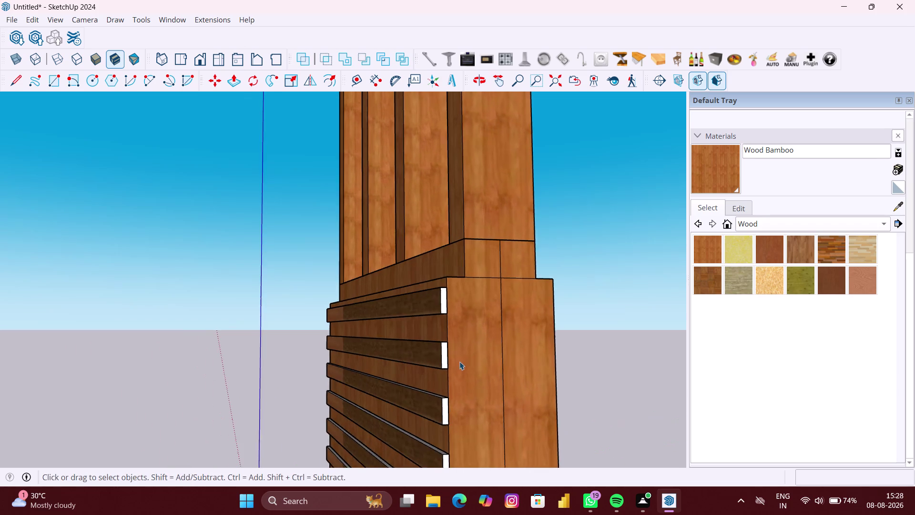
scroll(up, 3)
middle_drag(461, 357, 450, 372)
scroll(up, 3)
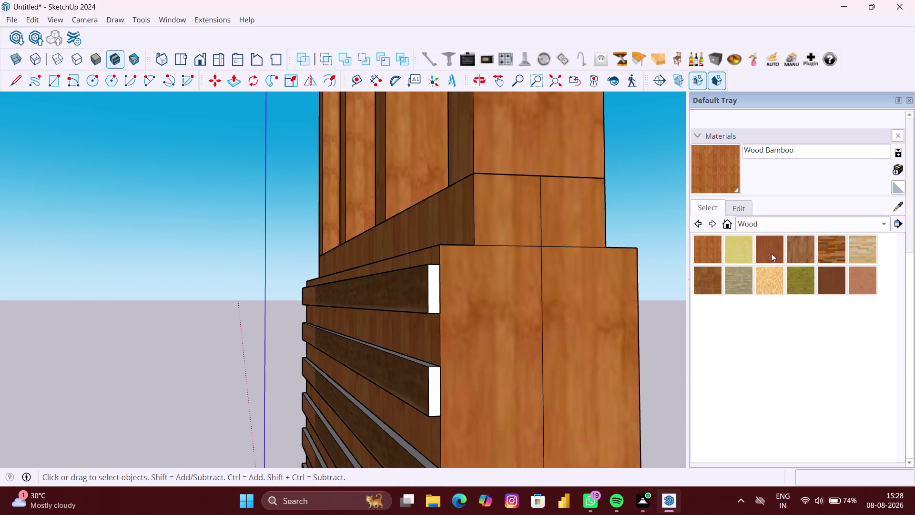
click(703, 256)
scroll(down, 3)
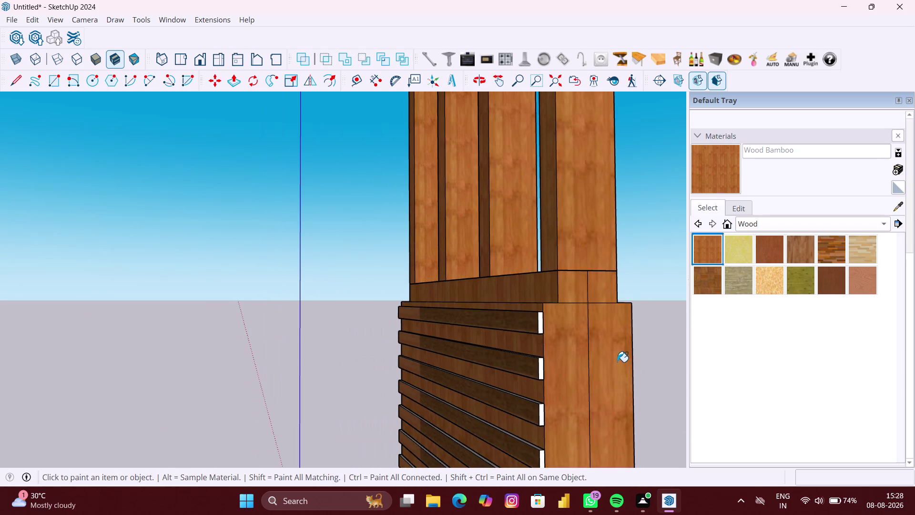
middle_drag(616, 362, 599, 183)
key(space)
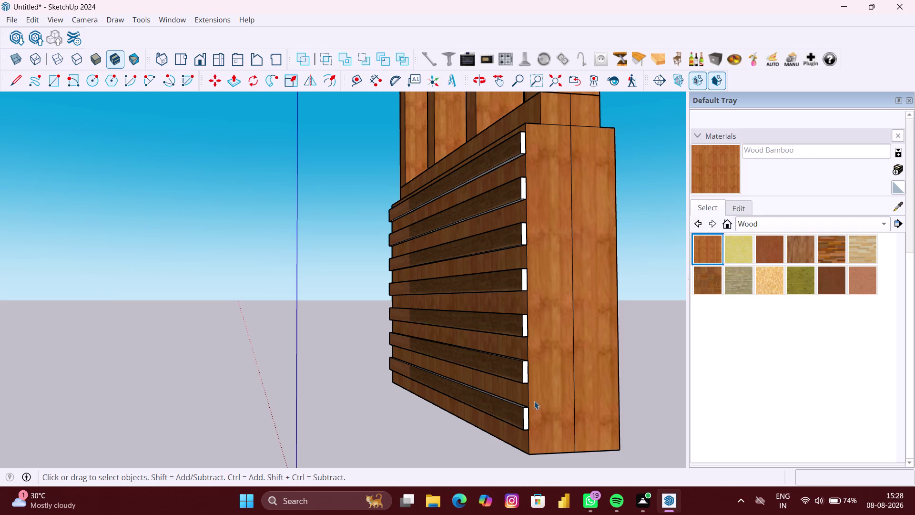
scroll(up, 3)
Paint the bottom board's near white end faces with Wood Bamboo.
double_click(526, 419)
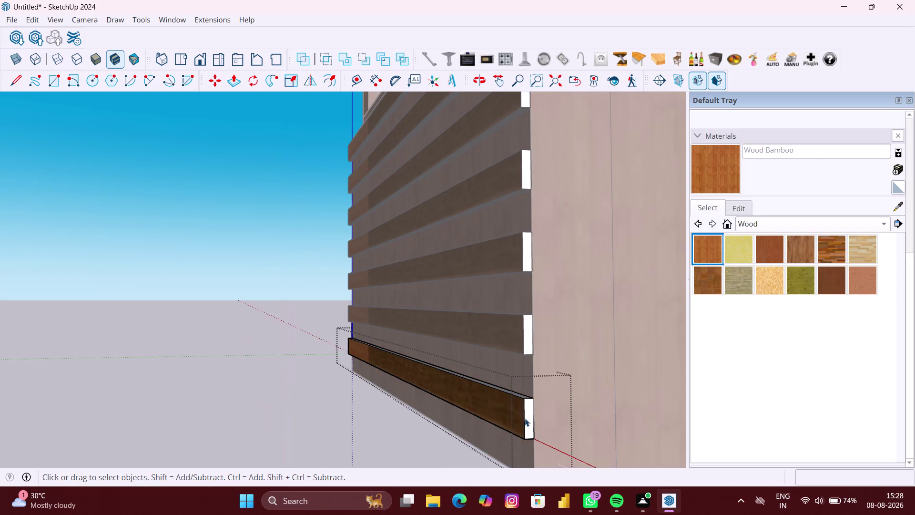
scroll(up, 3)
click(719, 246)
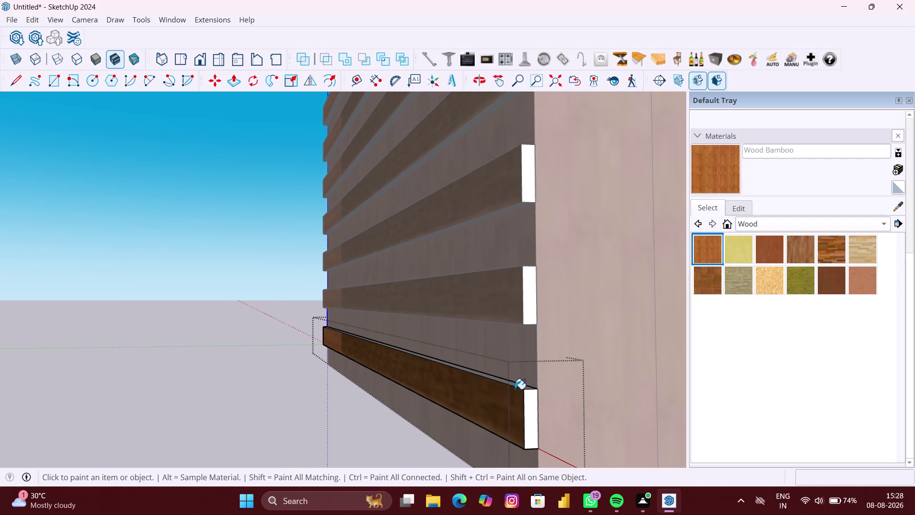
click(529, 407)
click(518, 385)
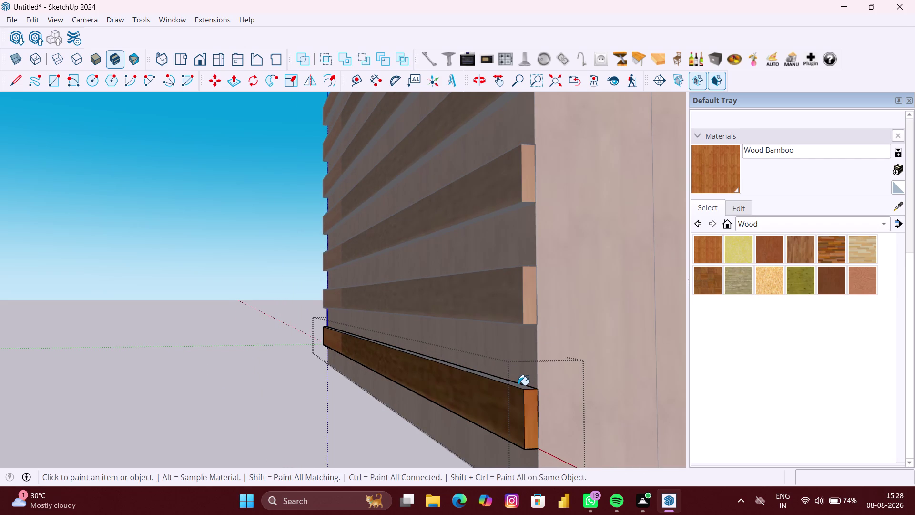
scroll(down, 3)
middle_drag(407, 378, 691, 373)
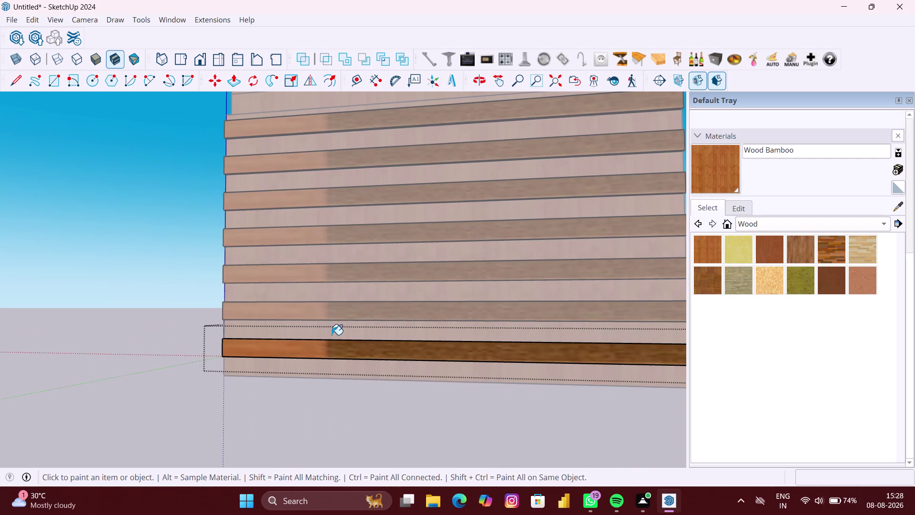
middle_drag(332, 335, 632, 332)
scroll(up, 3)
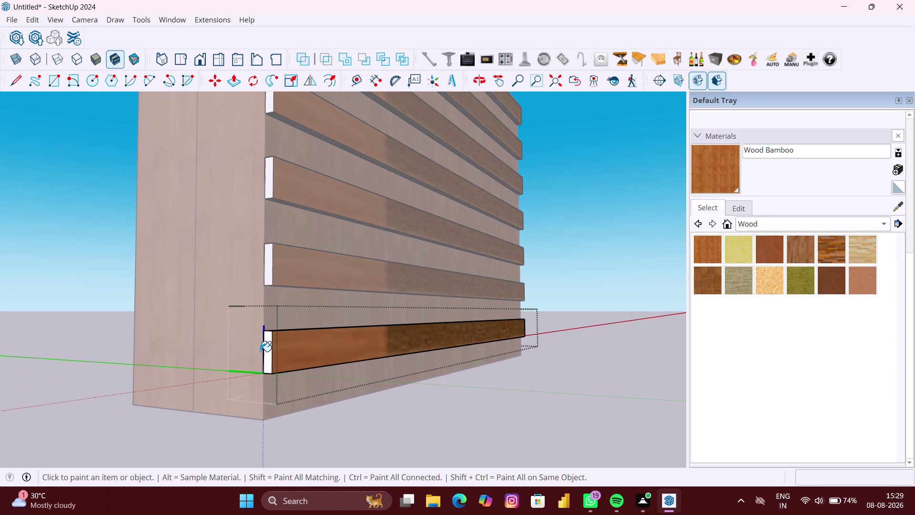
Paint the board's far white end face with wood and exit the board.
click(265, 351)
scroll(down, 3)
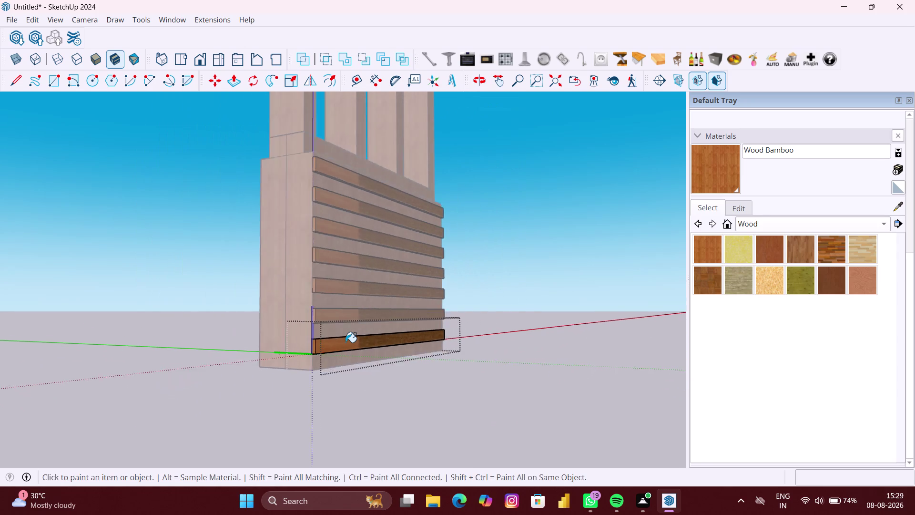
scroll(down, 3)
key(space)
key(space)
key(space)
middle_drag(382, 309, 396, 394)
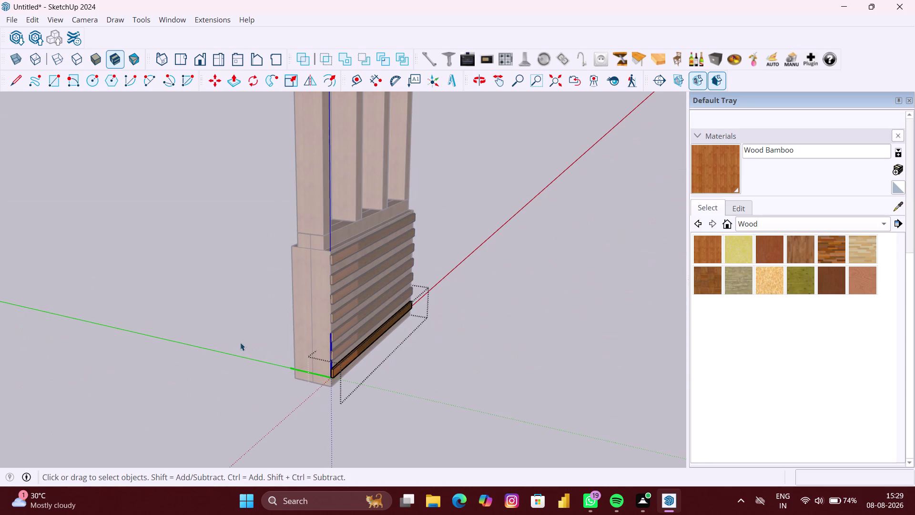
key(space)
click(223, 313)
Orbit around the wall to inspect the painted board ends and corner trim.
scroll(up, 3)
scroll(down, 3)
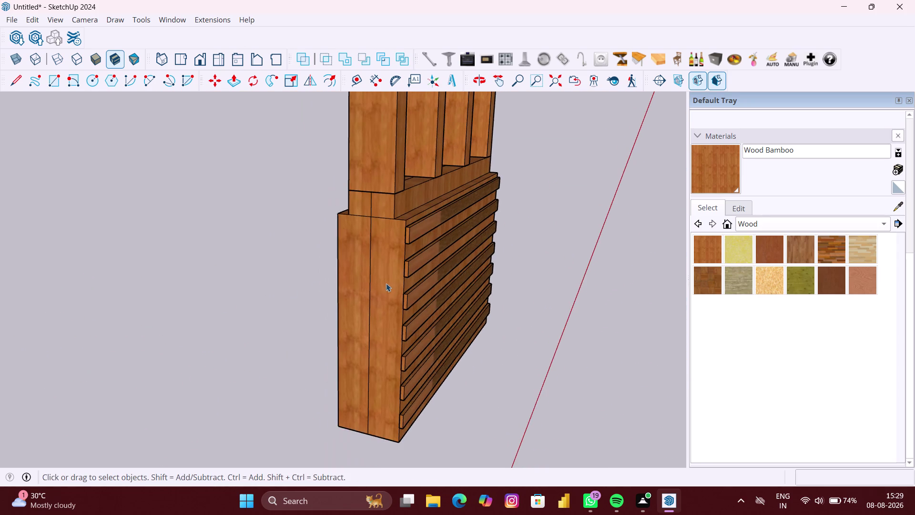
middle_drag(574, 285, 196, 317)
middle_drag(592, 305, 544, 304)
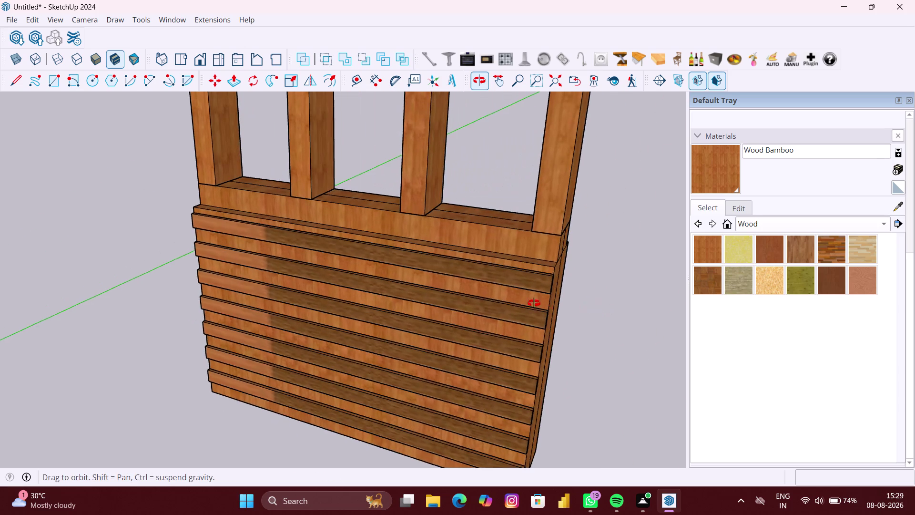
middle_drag(544, 304, 396, 301)
scroll(down, 3)
middle_drag(457, 342, 421, 331)
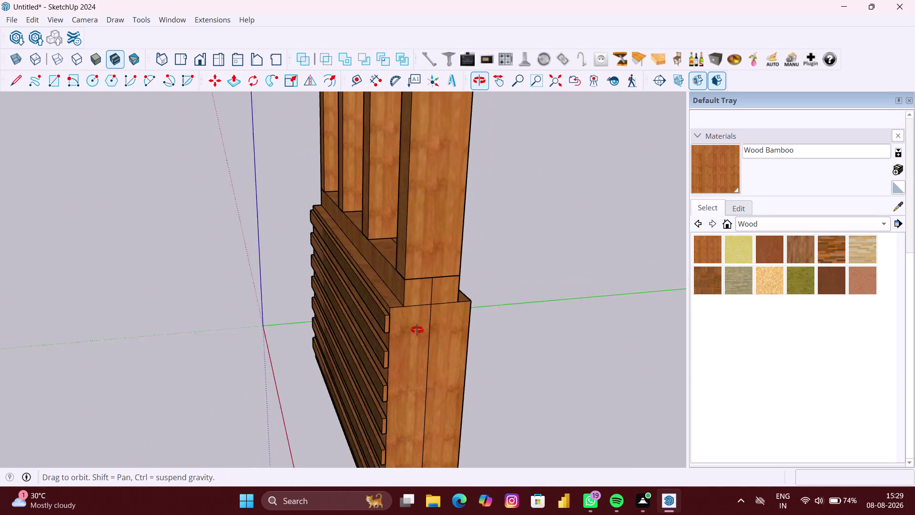
middle_drag(420, 330, 402, 327)
scroll(down, 3)
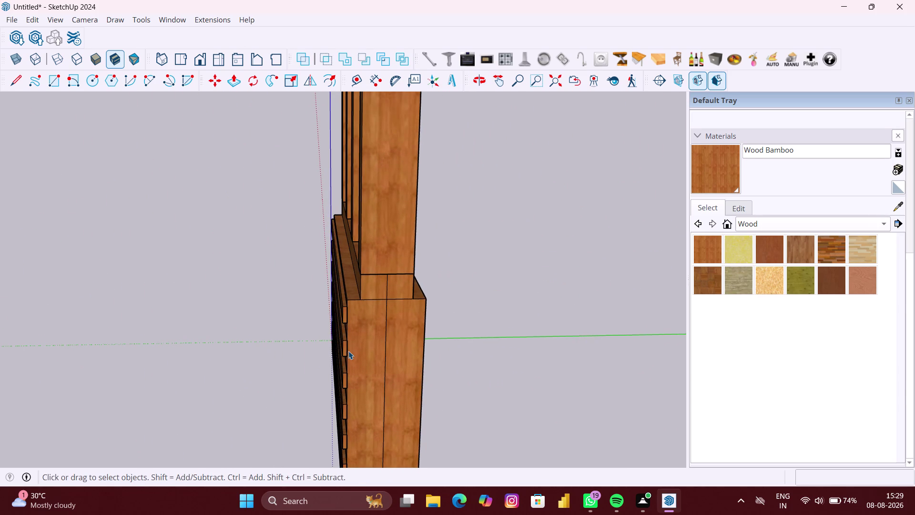
key(r)
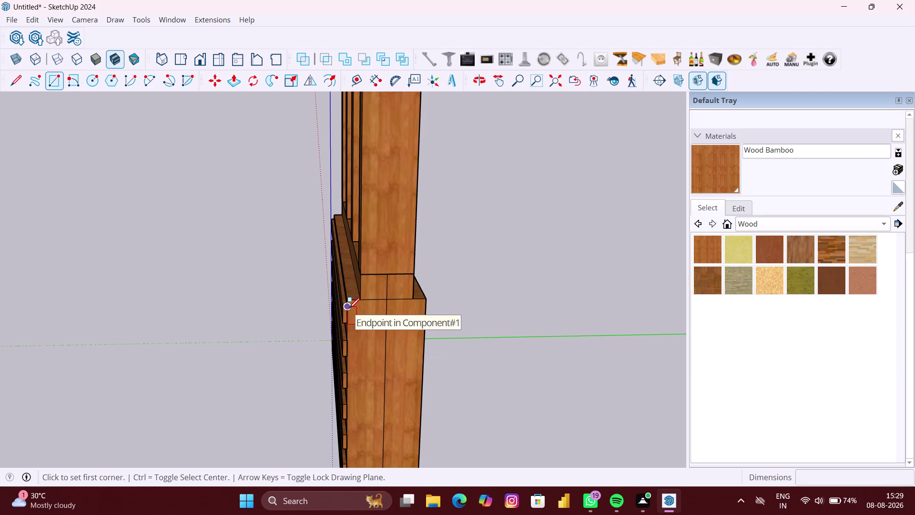
Draw a board-height rectangle on the wall's end face beside the top cladding board.
click(349, 308)
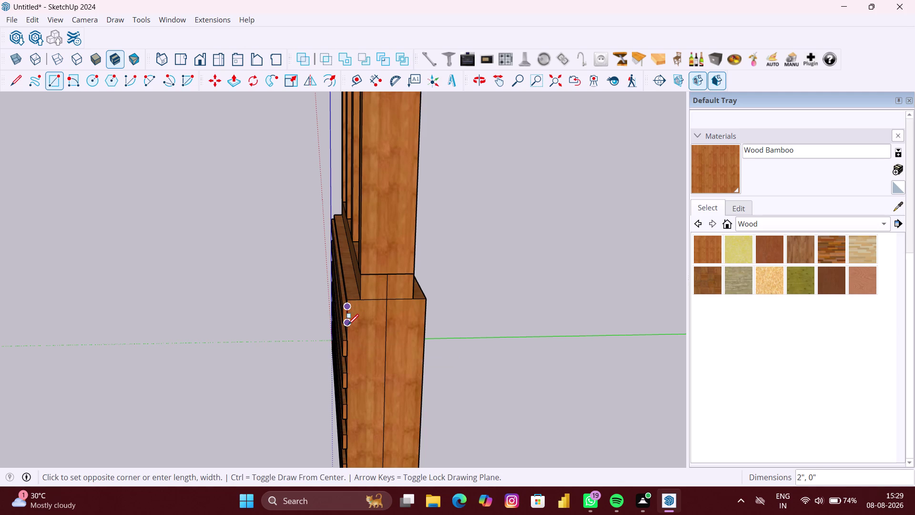
scroll(up, 3)
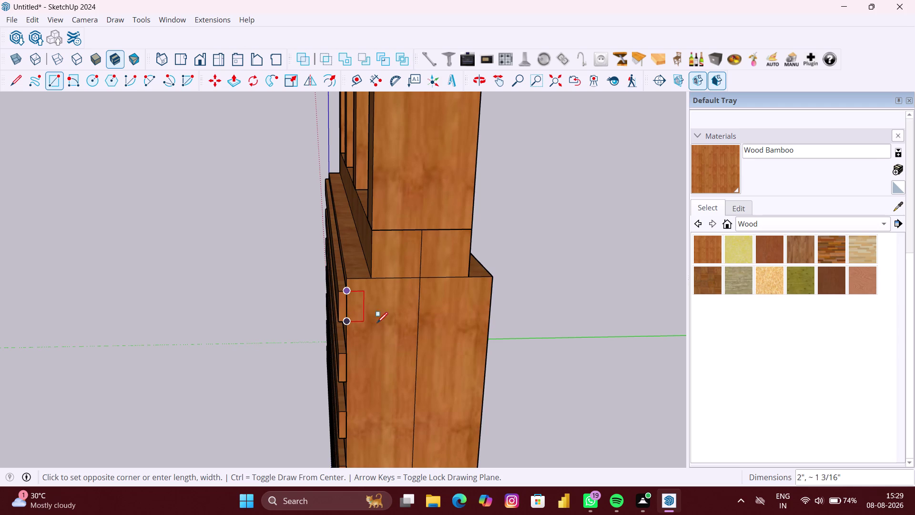
click(489, 322)
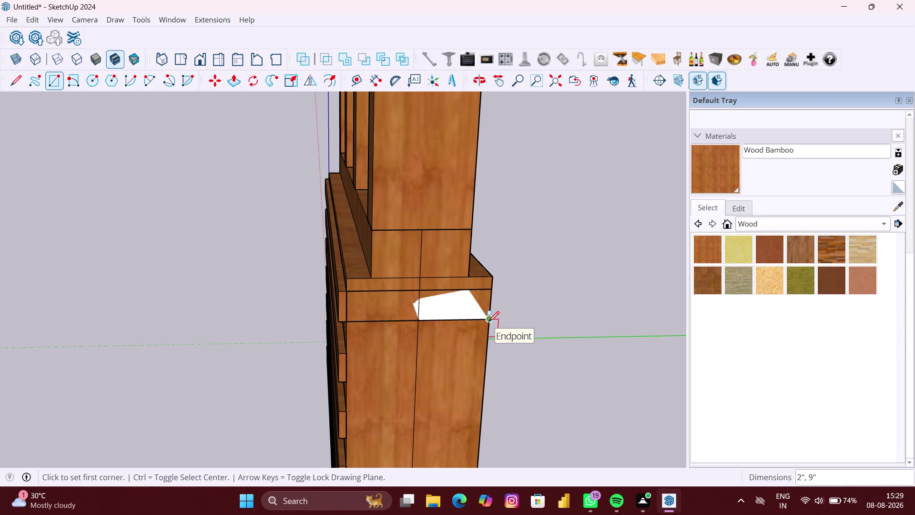
key(space)
click(541, 315)
scroll(down, 3)
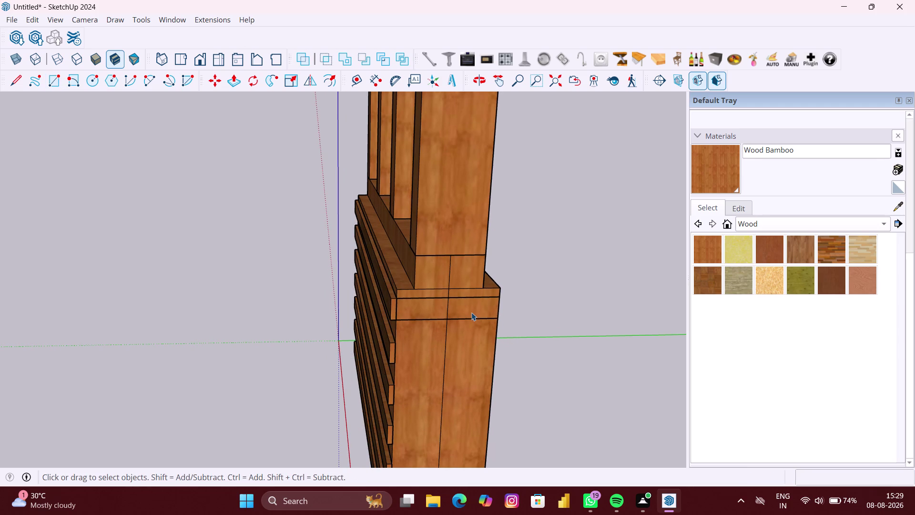
click(472, 312)
scroll(up, 3)
scroll(up, 3)
click(477, 309)
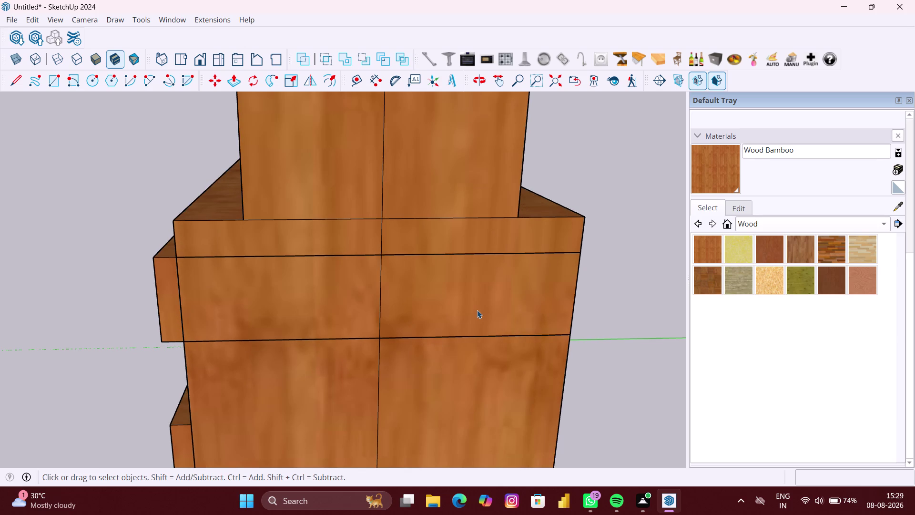
scroll(down, 3)
Select the new rectangle with its edges and bring up its context menu.
middle_drag(468, 308, 423, 314)
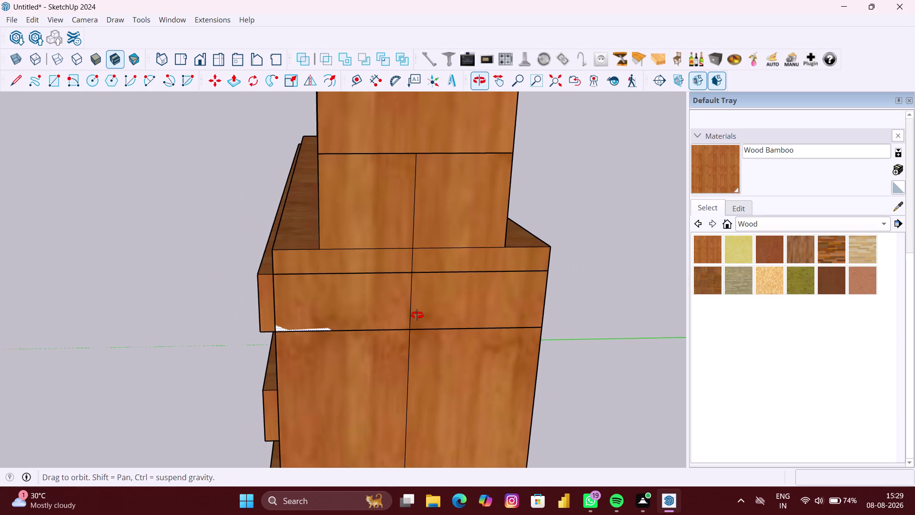
middle_drag(423, 314, 325, 322)
scroll(down, 3)
double_click(450, 322)
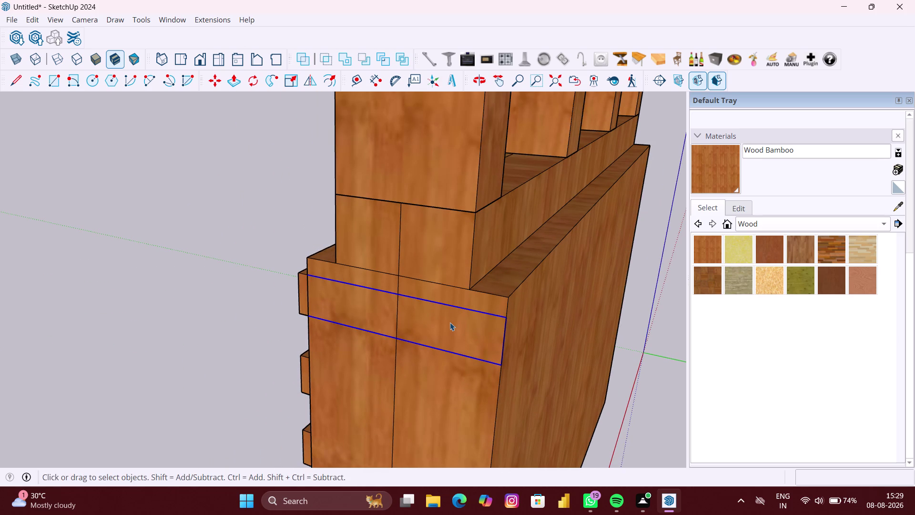
right_click(452, 325)
Make the selected rectangle into a new component.
click(498, 216)
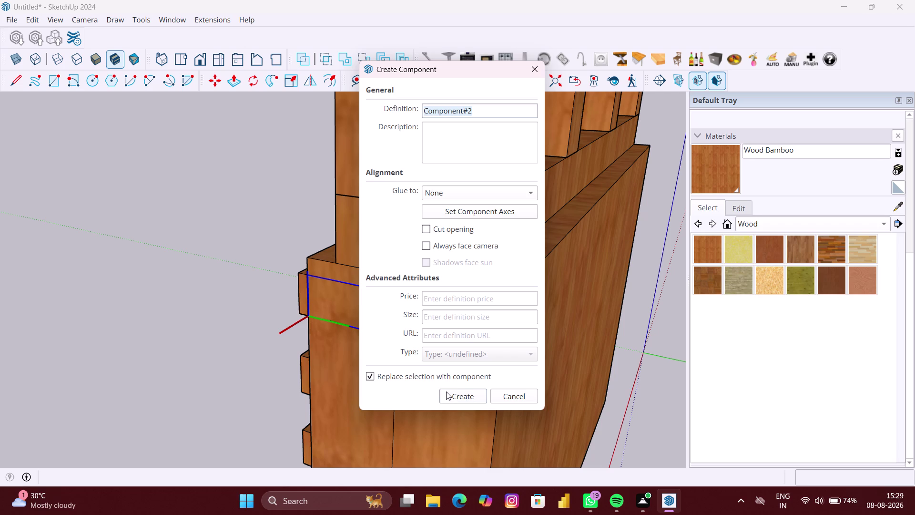
click(463, 392)
click(443, 324)
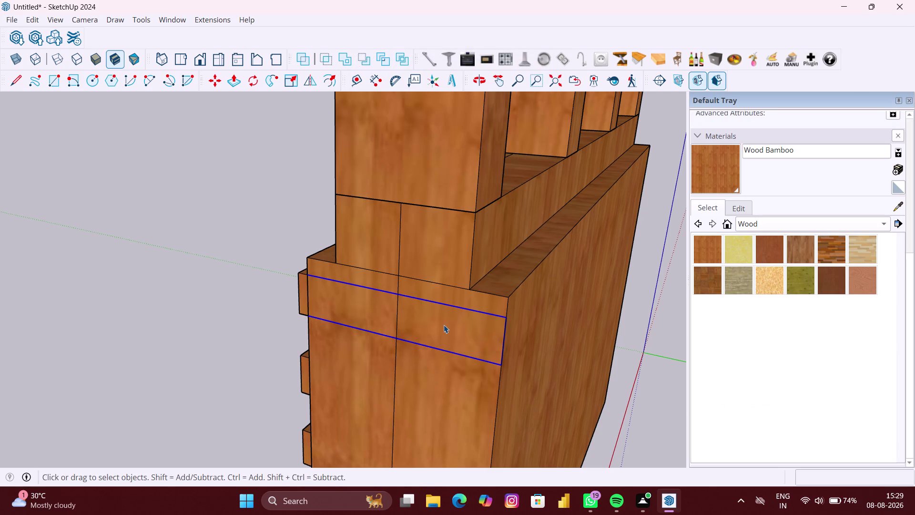
key(p)
click(454, 324)
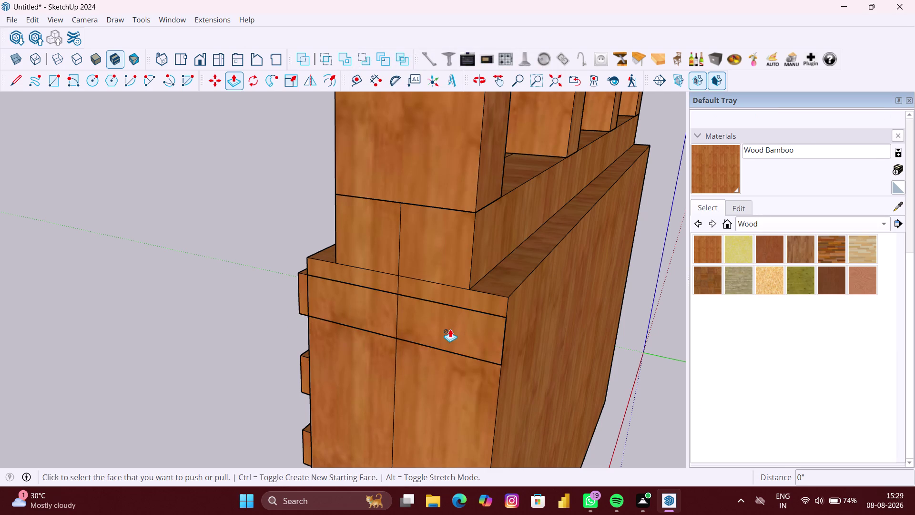
key(space)
Push/pull the component's face out 0.5" to form the trim board.
double_click(450, 330)
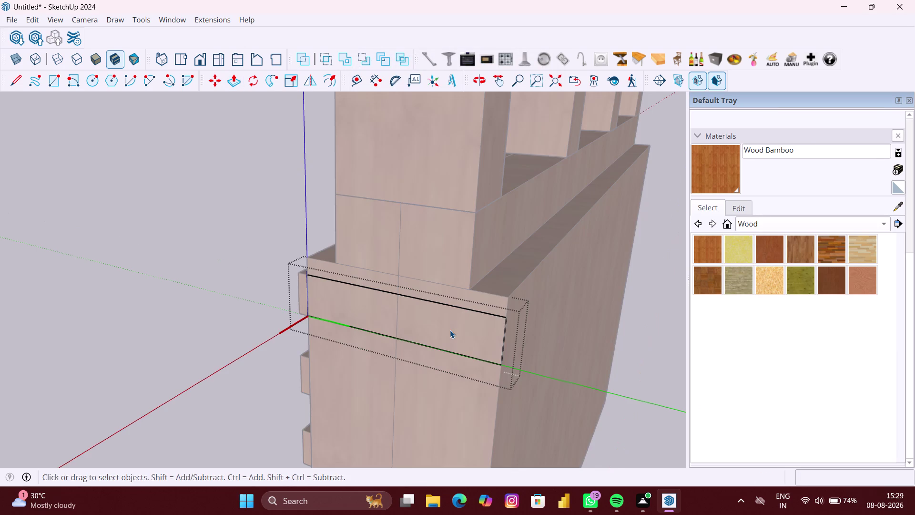
key(p)
click(457, 326)
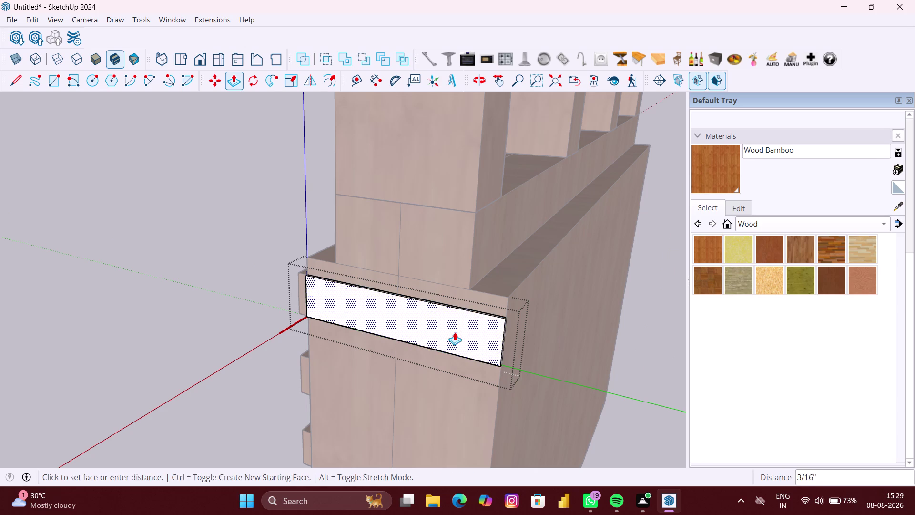
text(0.5)
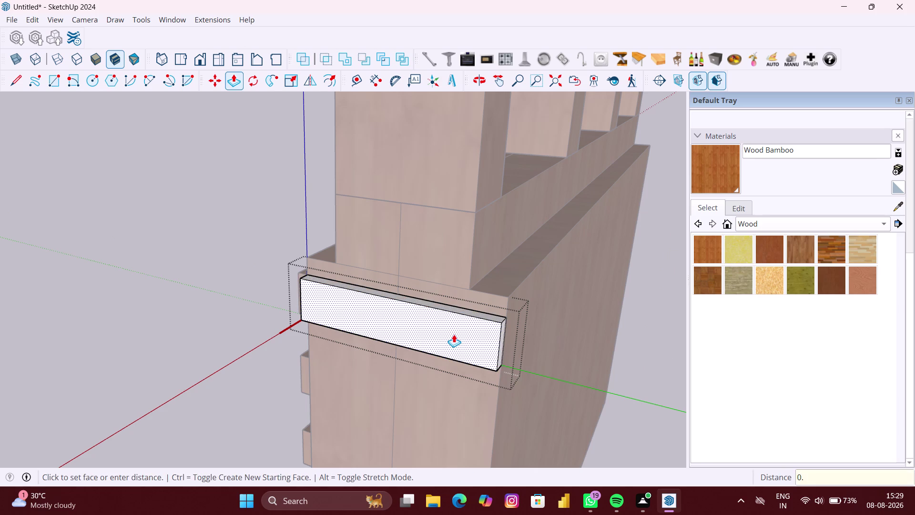
text(")
key(Return)
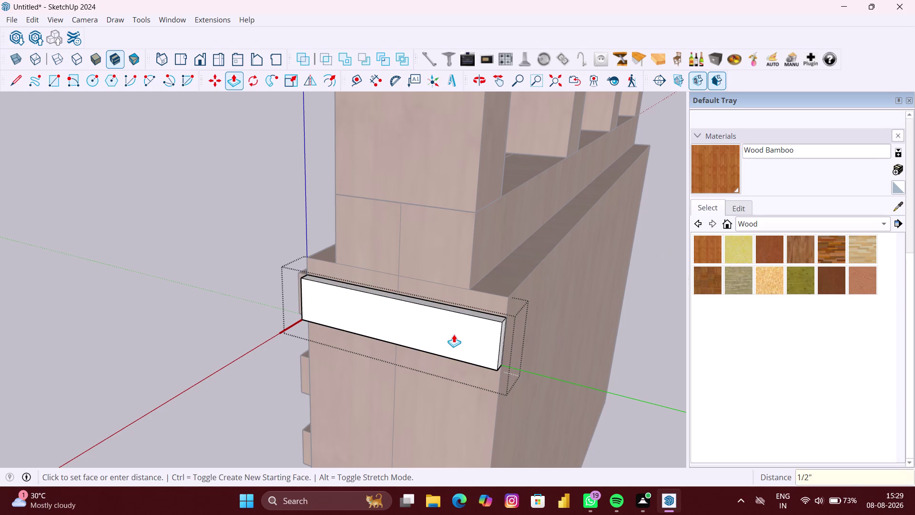
key(space)
click(712, 252)
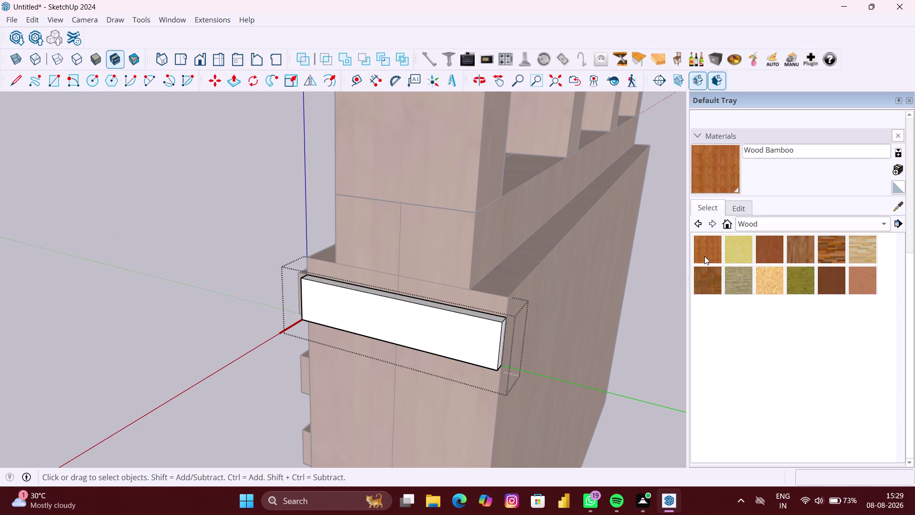
Apply Wood Bamboo to the trim board, then undo it to keep it white.
click(440, 334)
scroll(down, 3)
middle_drag(426, 339, 694, 325)
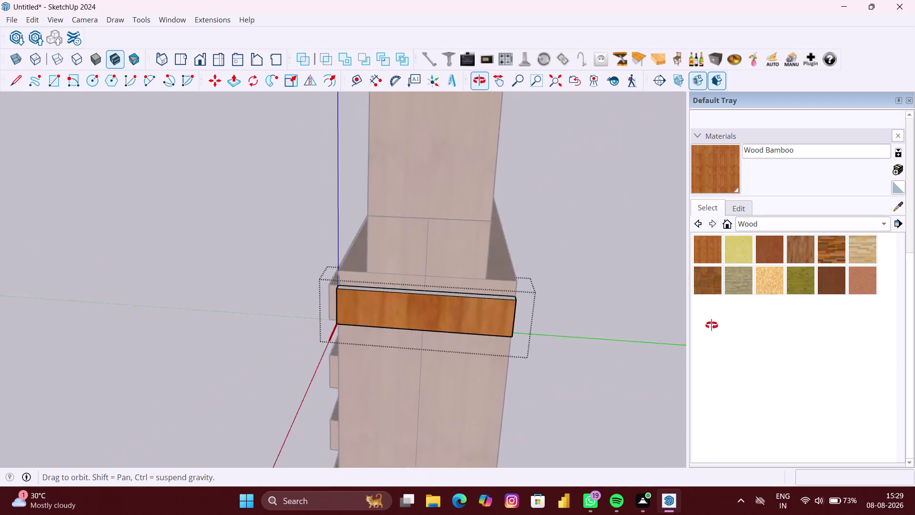
middle_drag(694, 325, 712, 324)
scroll(up, 3)
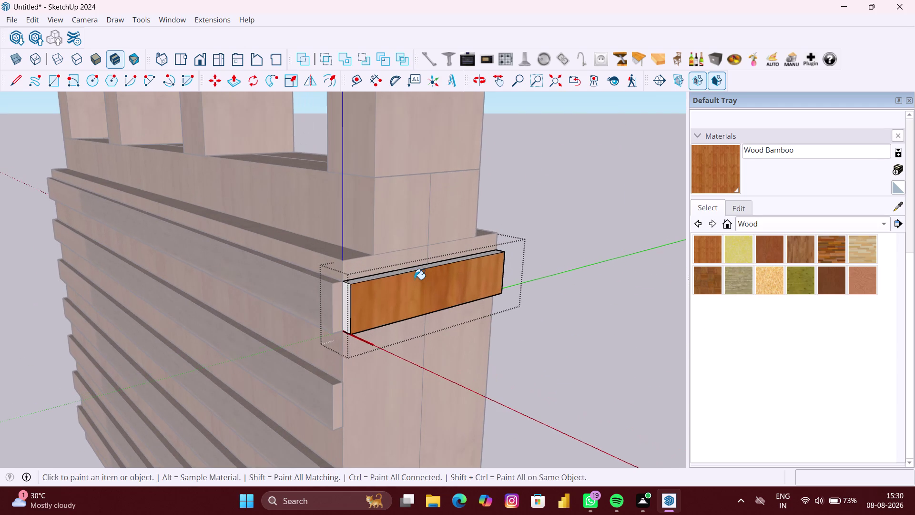
key(ctrl+z)
Close the trim component and orbit in for a closer look at its end.
scroll(down, 3)
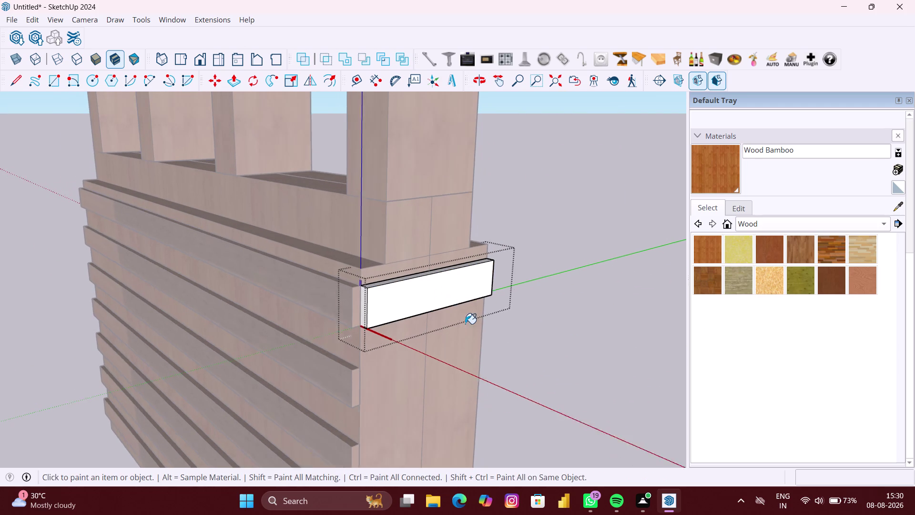
key(space)
click(524, 326)
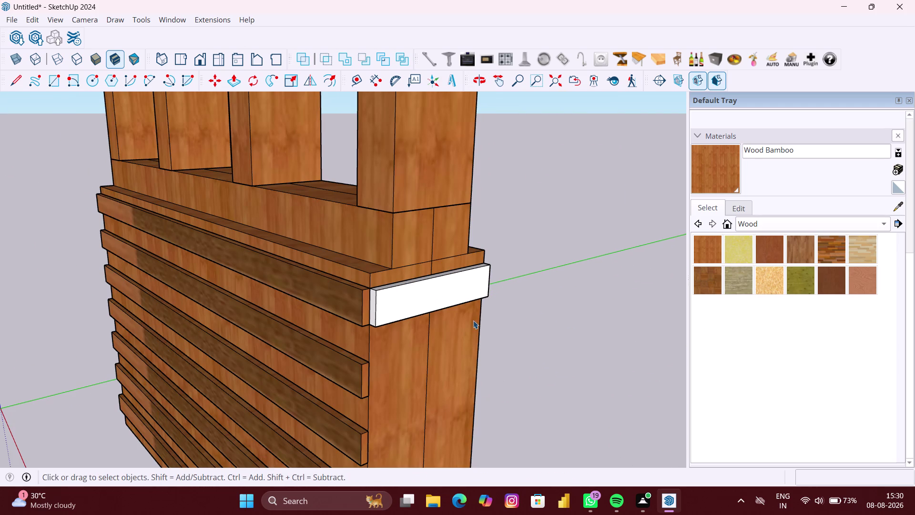
middle_click(473, 320)
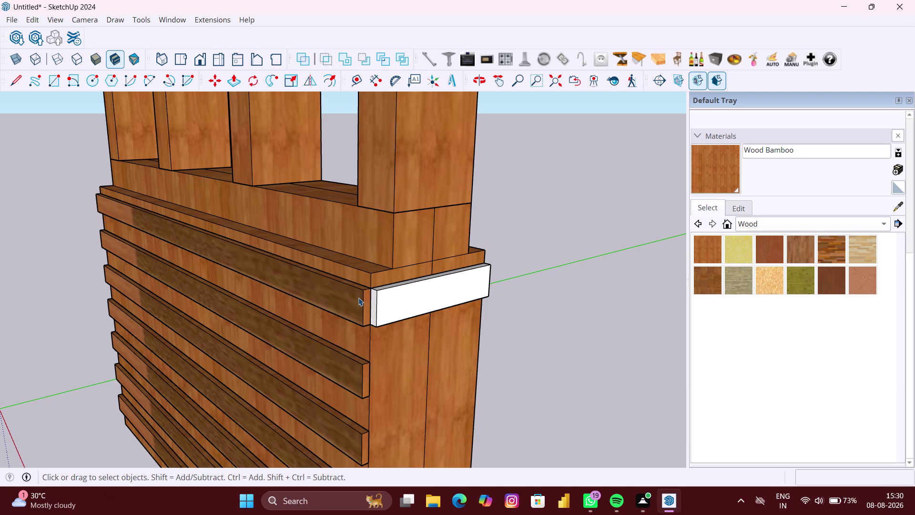
scroll(up, 3)
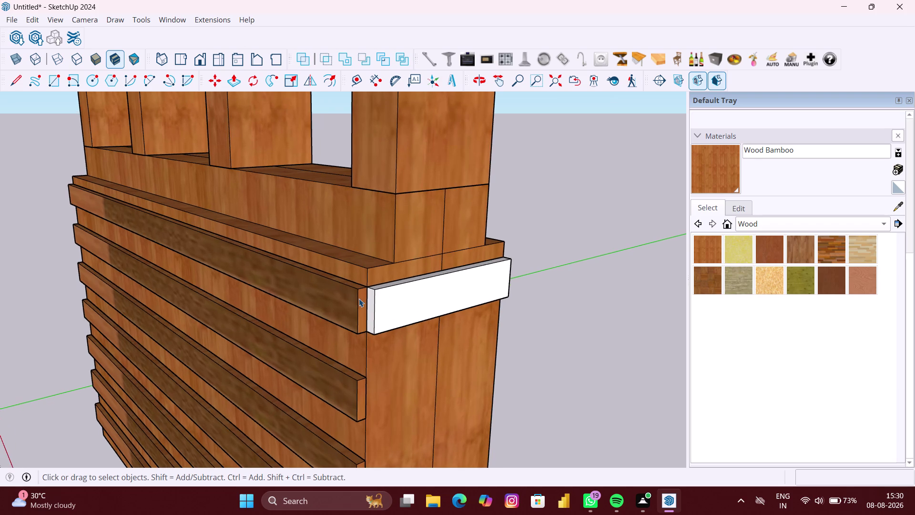
middle_drag(359, 298, 378, 312)
scroll(up, 3)
middle_drag(374, 306, 377, 335)
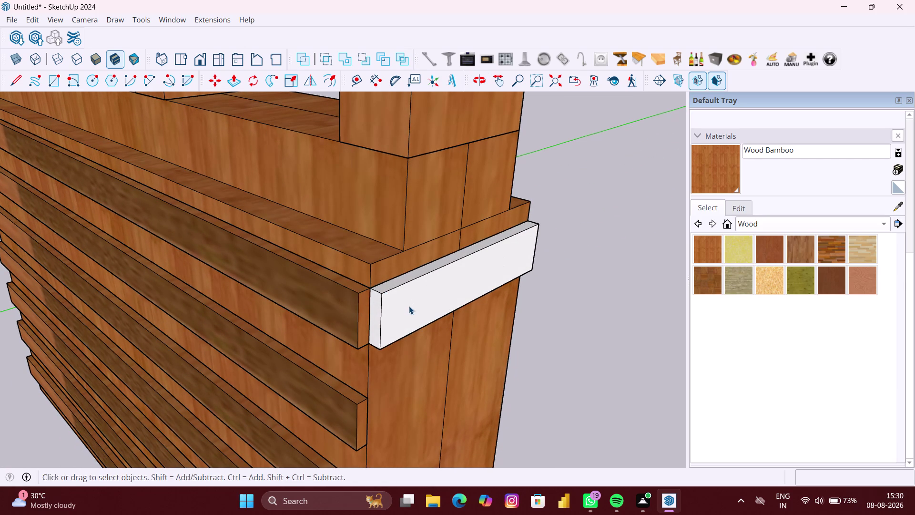
Extend the trim board's end face outward by half an inch, then exit the component.
key(p)
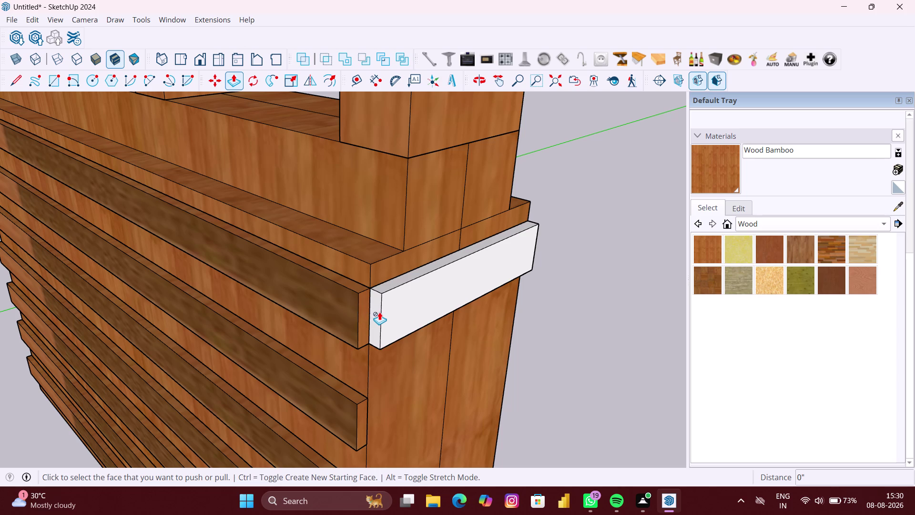
key(space)
double_click(386, 310)
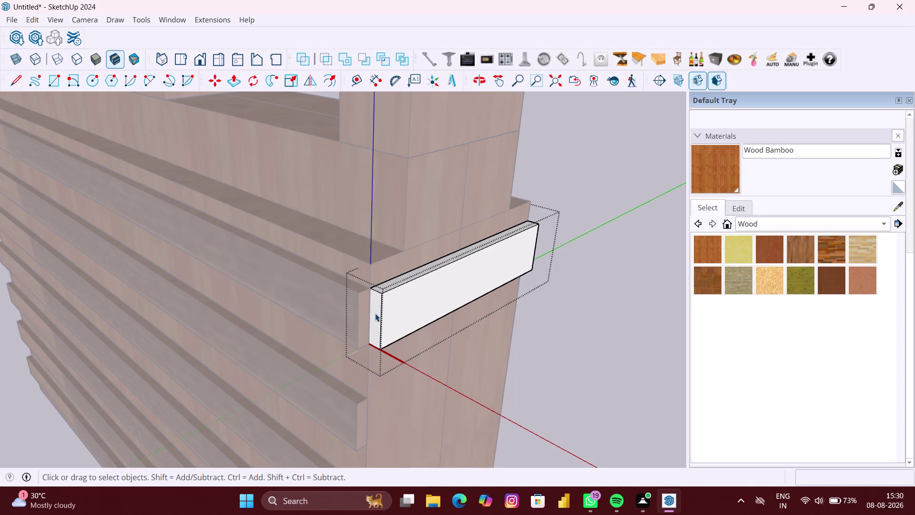
key(p)
click(374, 311)
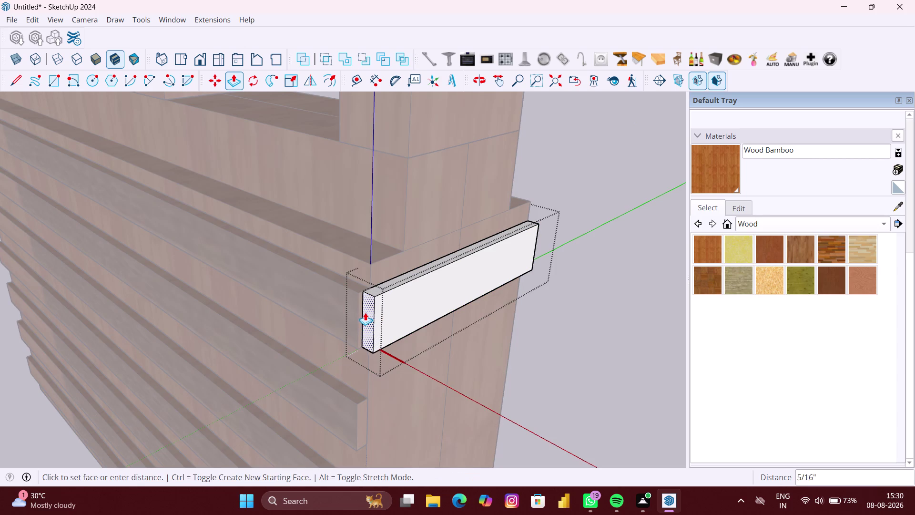
middle_drag(357, 309, 415, 310)
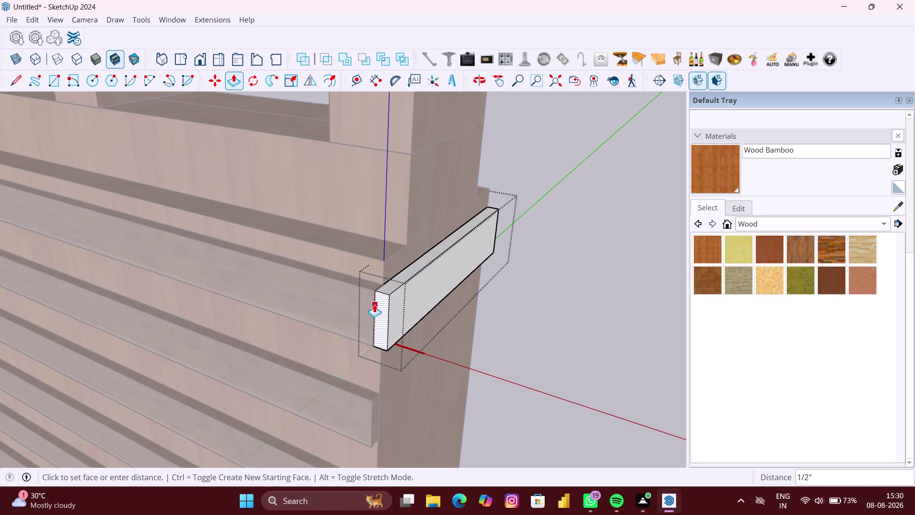
click(374, 304)
scroll(down, 3)
key(space)
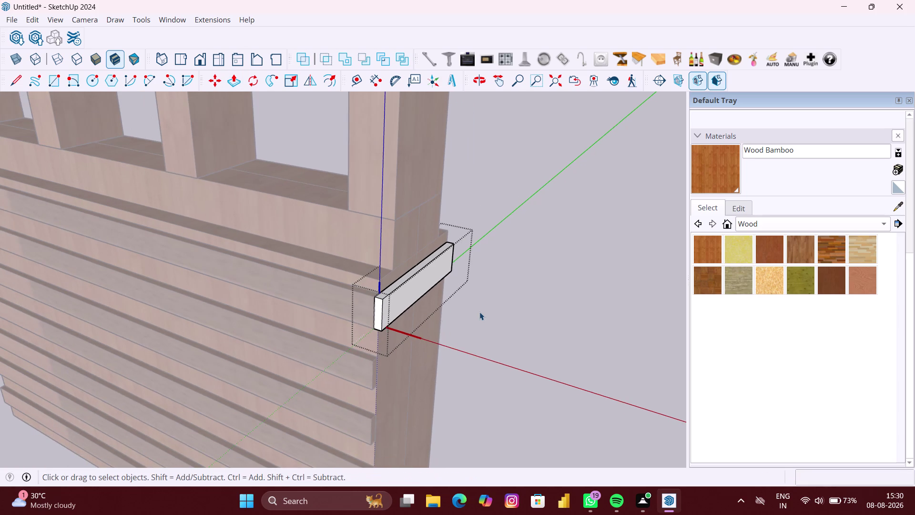
click(480, 311)
Orbit to face the wall end and select the trim board.
middle_drag(509, 299, 196, 350)
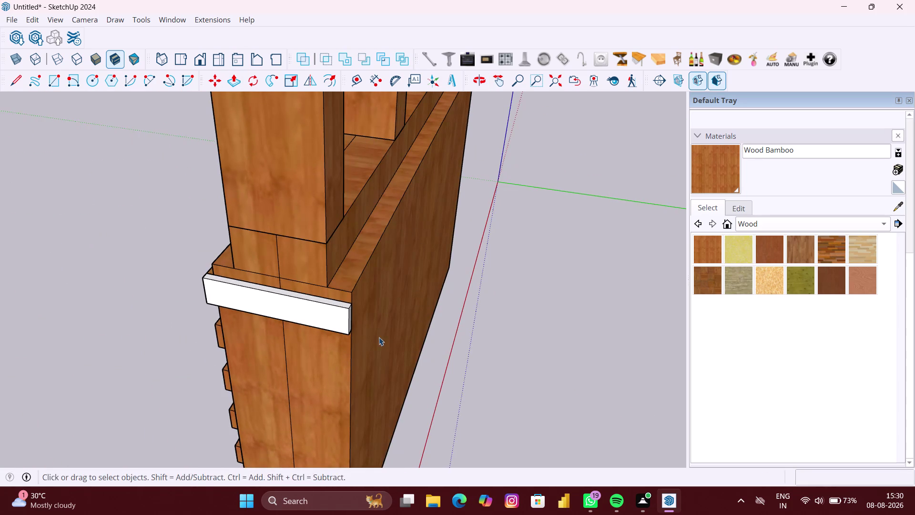
middle_drag(379, 336, 247, 346)
scroll(down, 3)
middle_drag(353, 332, 299, 325)
scroll(down, 3)
middle_drag(284, 323, 533, 289)
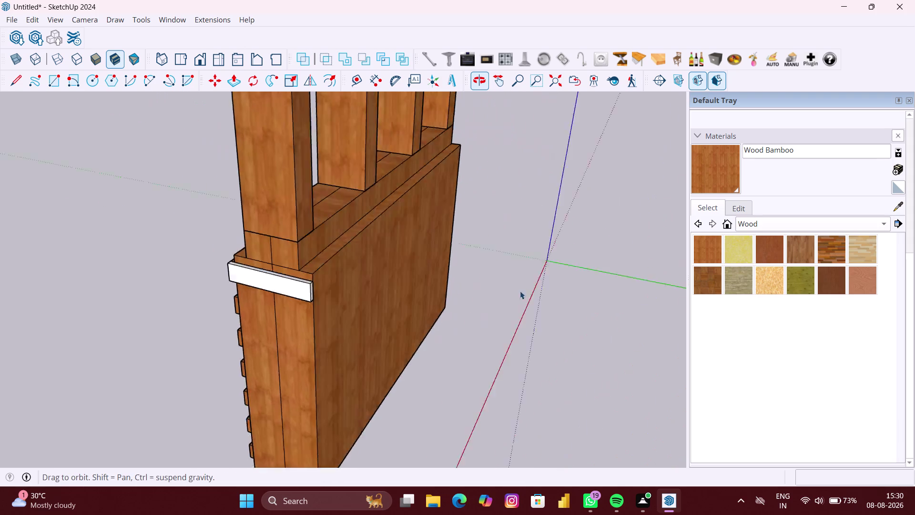
click(359, 281)
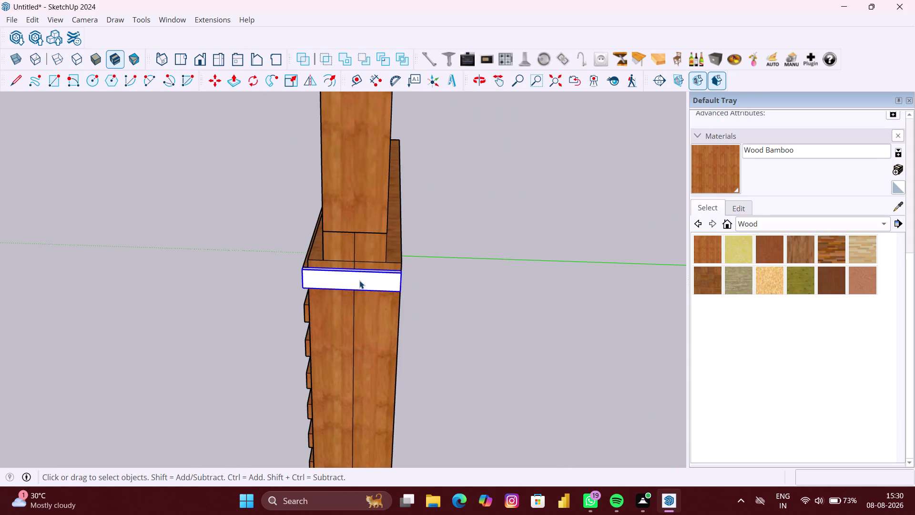
Start a Move copy of the trim board from its corner.
key(m)
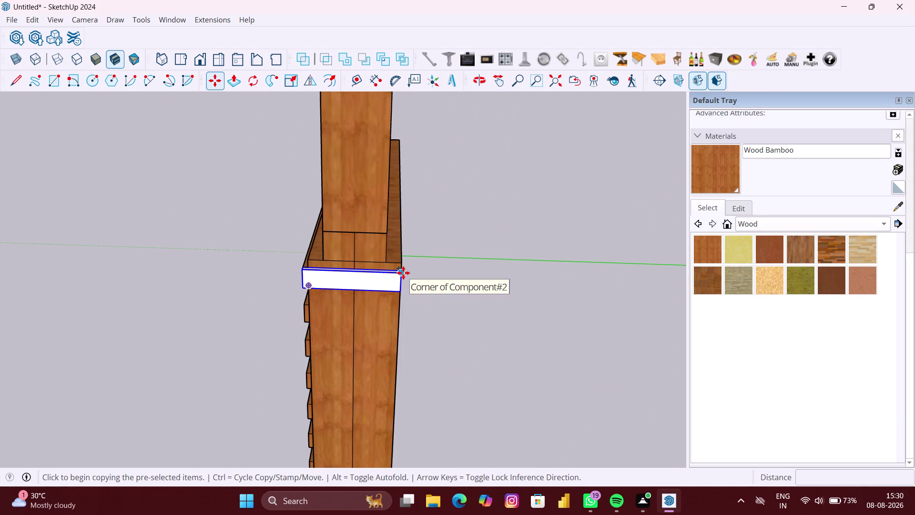
middle_drag(402, 272, 522, 270)
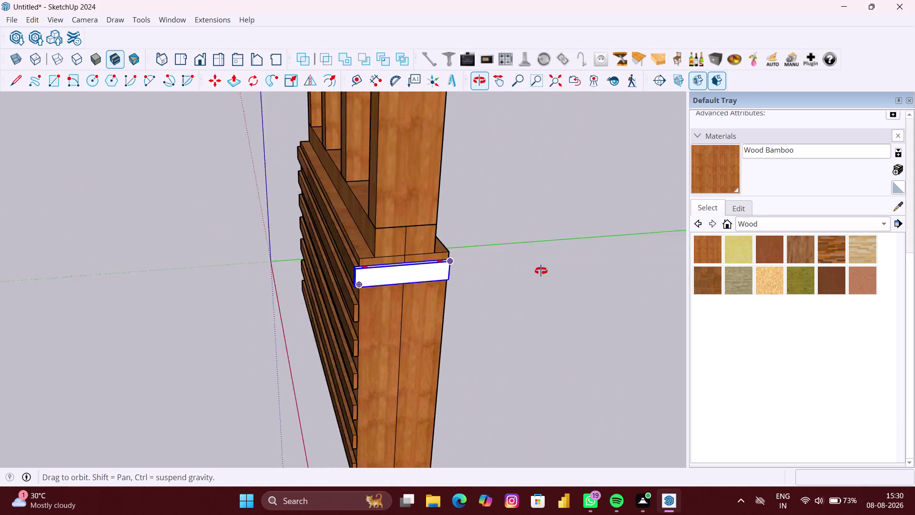
middle_drag(522, 271, 546, 270)
scroll(up, 3)
middle_drag(416, 264, 503, 265)
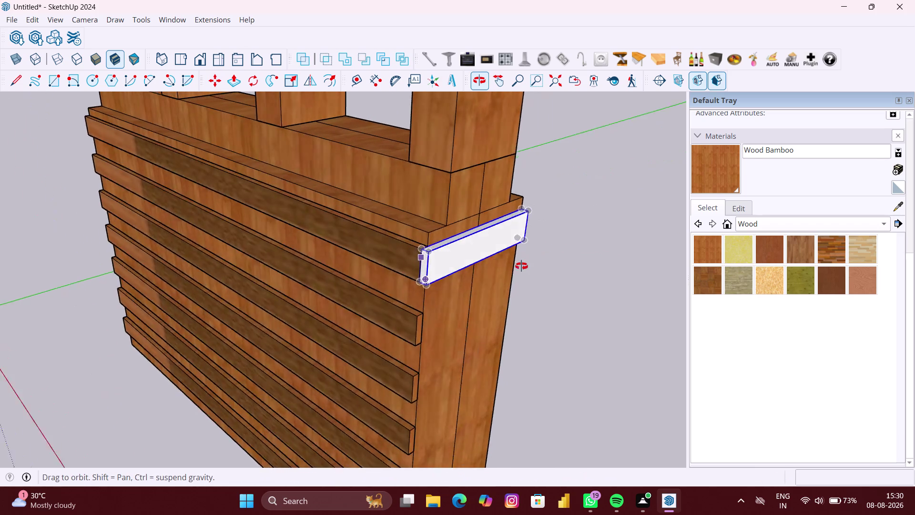
middle_drag(503, 266, 522, 266)
scroll(up, 3)
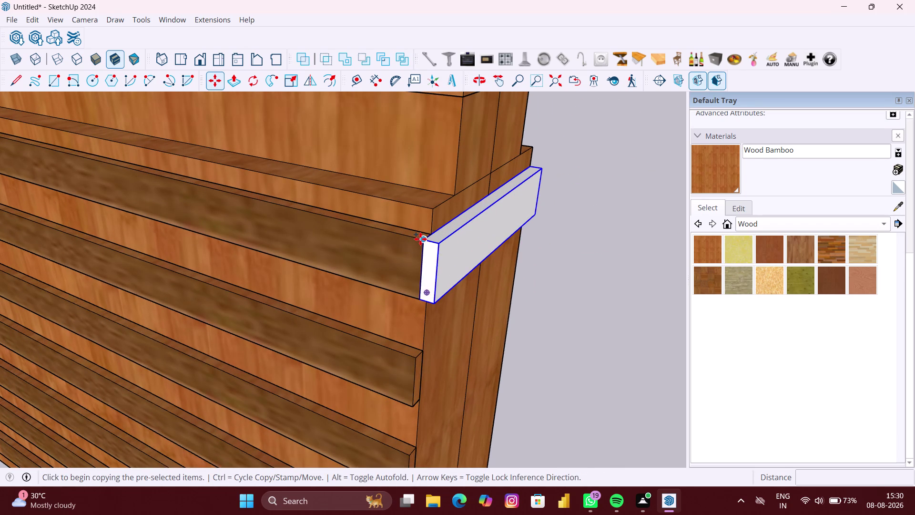
click(422, 239)
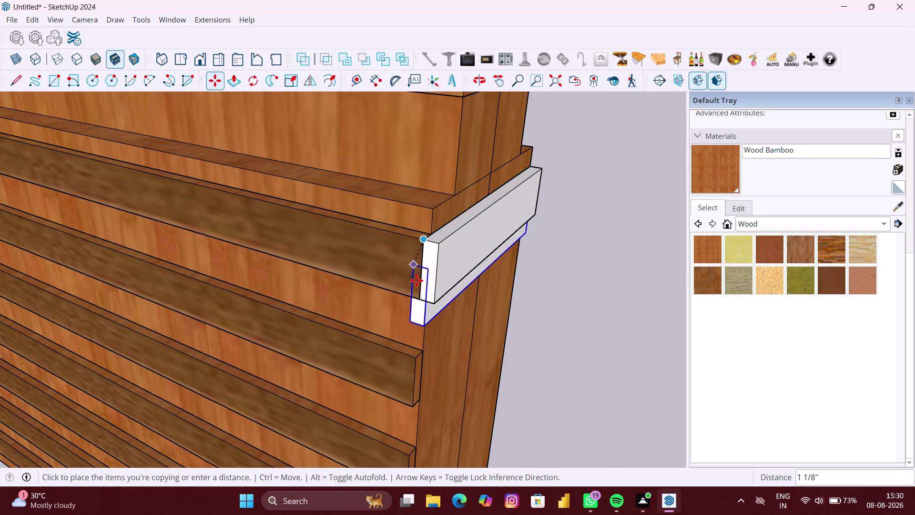
Place the trim board copy at the lowest cladding board end.
scroll(down, 3)
middle_drag(431, 319, 417, 214)
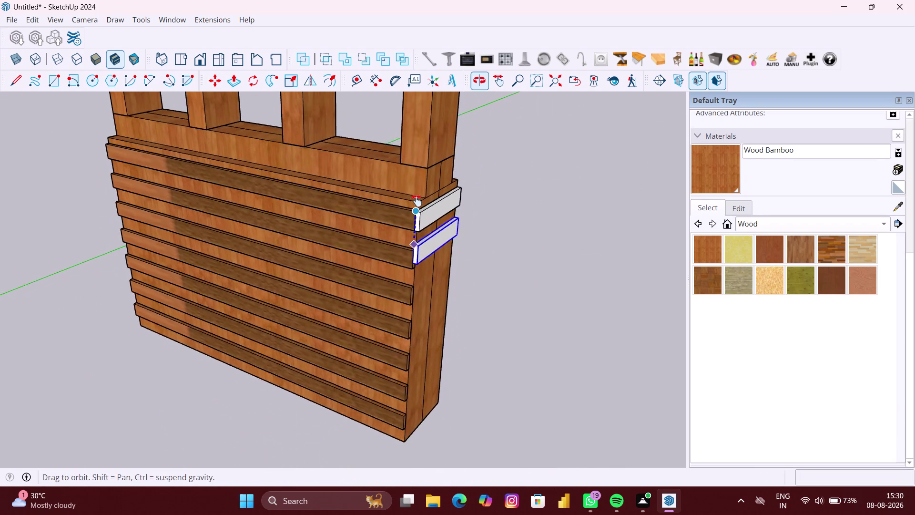
middle_drag(416, 214, 417, 197)
scroll(up, 3)
scroll(up, 3)
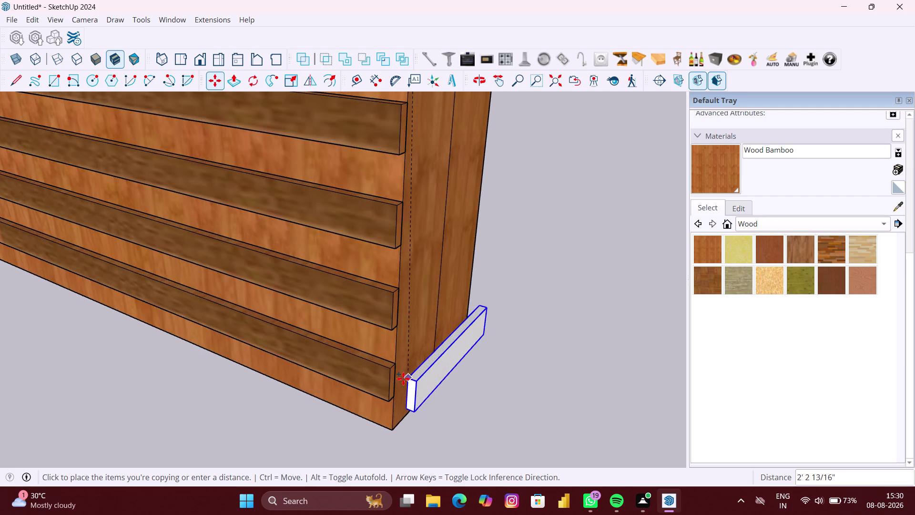
scroll(up, 3)
scroll(up, 3)
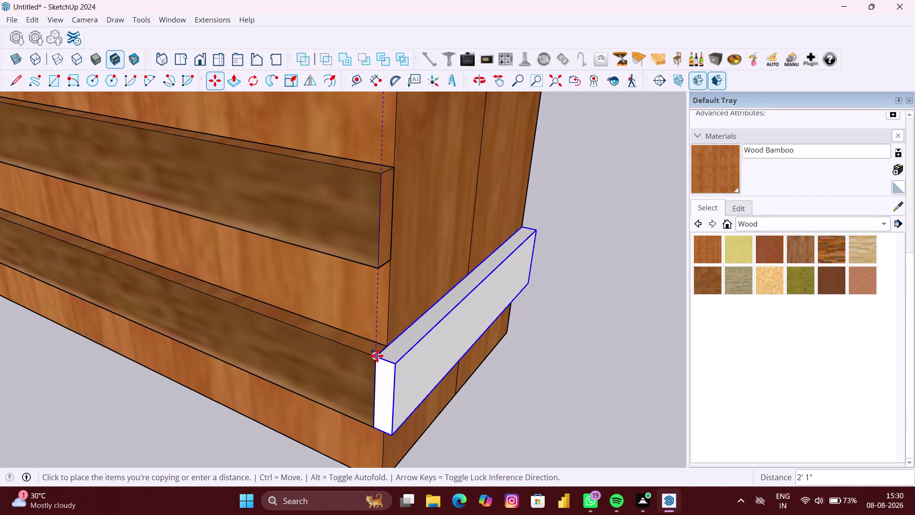
click(377, 356)
Array the copy with /6 to space trim boards evenly, then clear the selection.
scroll(down, 3)
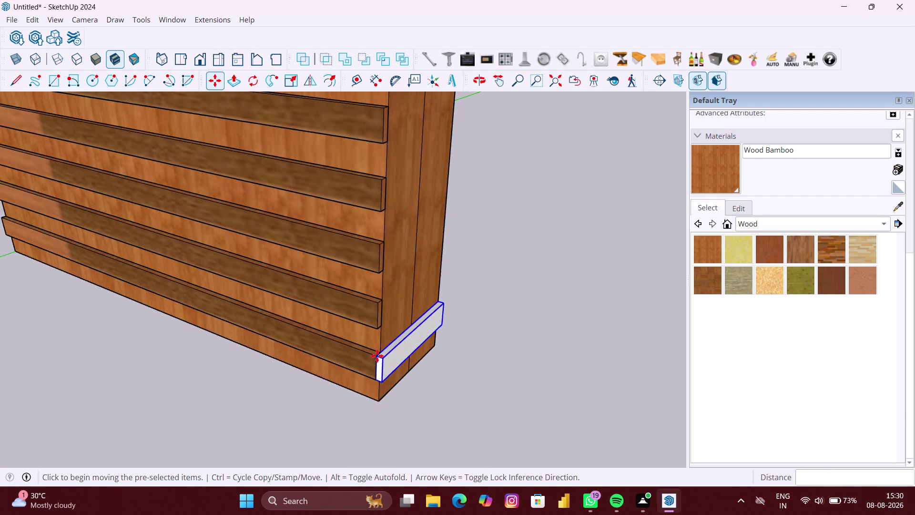
scroll(down, 3)
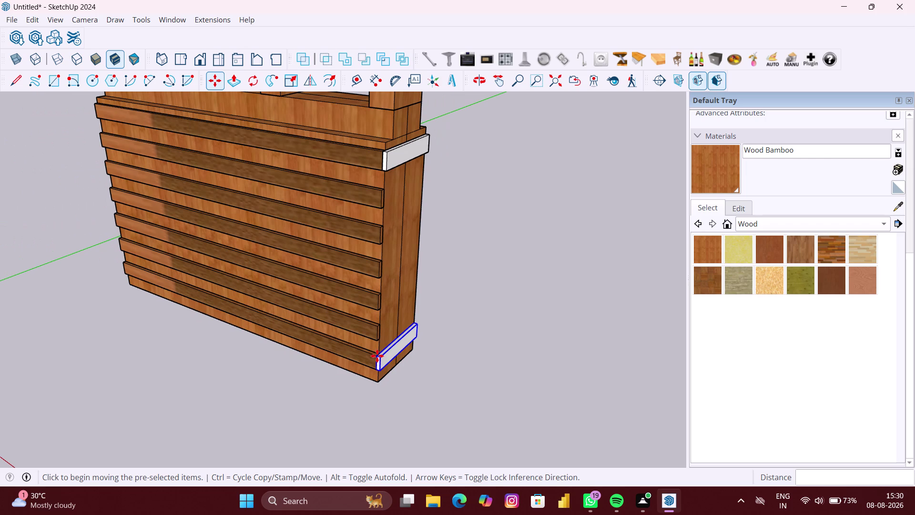
text(/6)
key(Return)
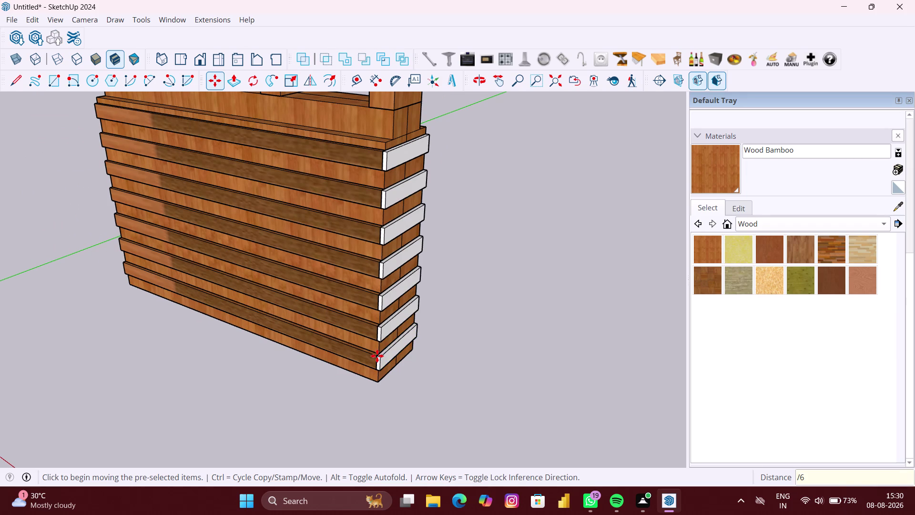
key(space)
click(574, 348)
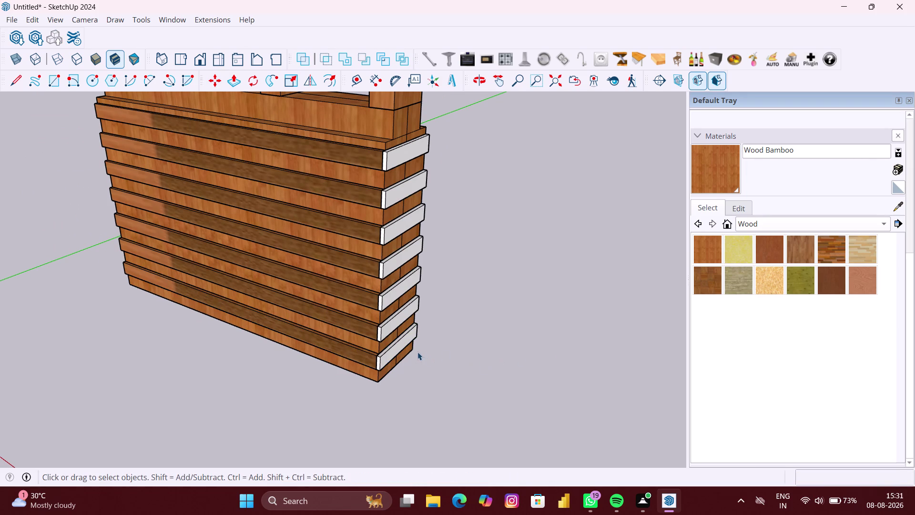
double_click(393, 348)
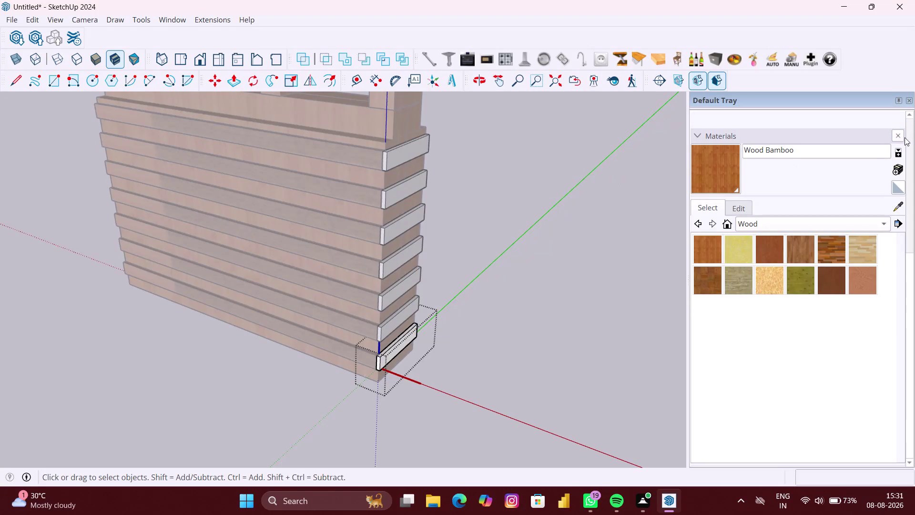
Sample Wood Floor Dark from the wall and paint the trim's top and end faces.
click(897, 206)
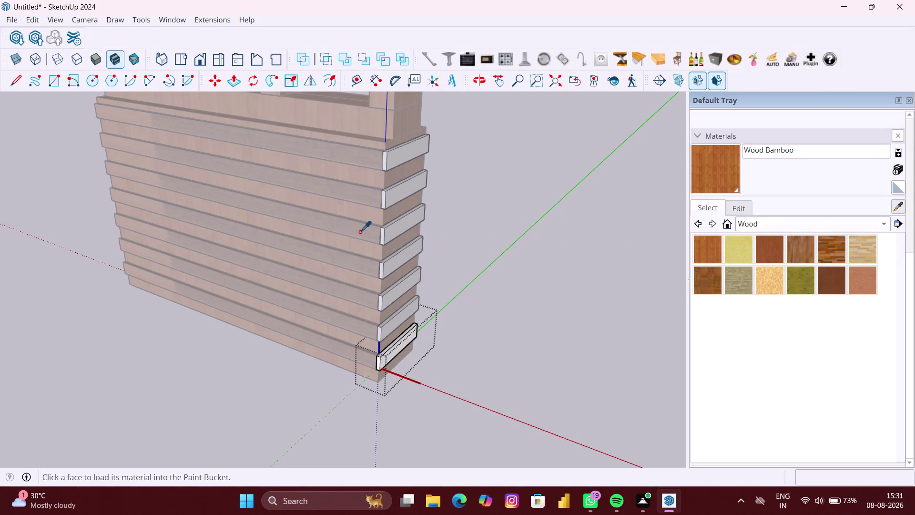
click(360, 231)
click(406, 342)
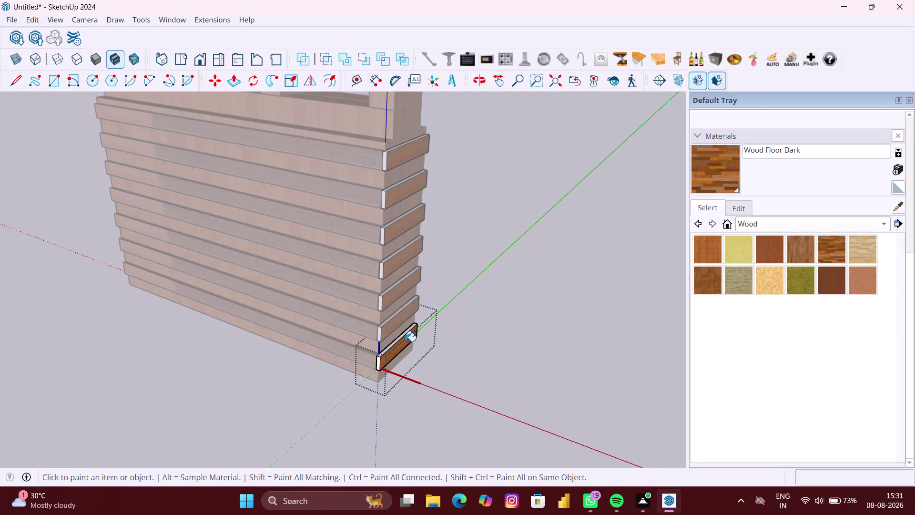
scroll(down, 3)
scroll(up, 3)
middle_drag(407, 336, 434, 314)
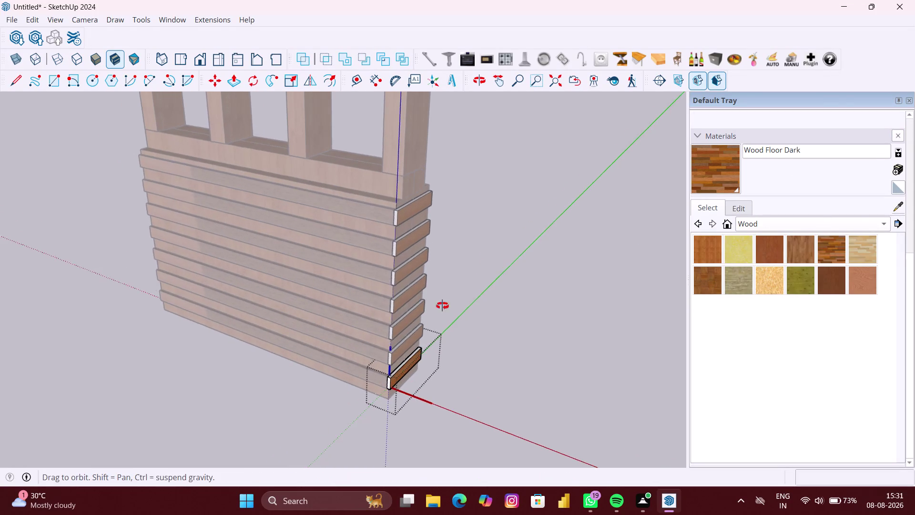
middle_drag(434, 314, 459, 280)
scroll(up, 3)
click(400, 361)
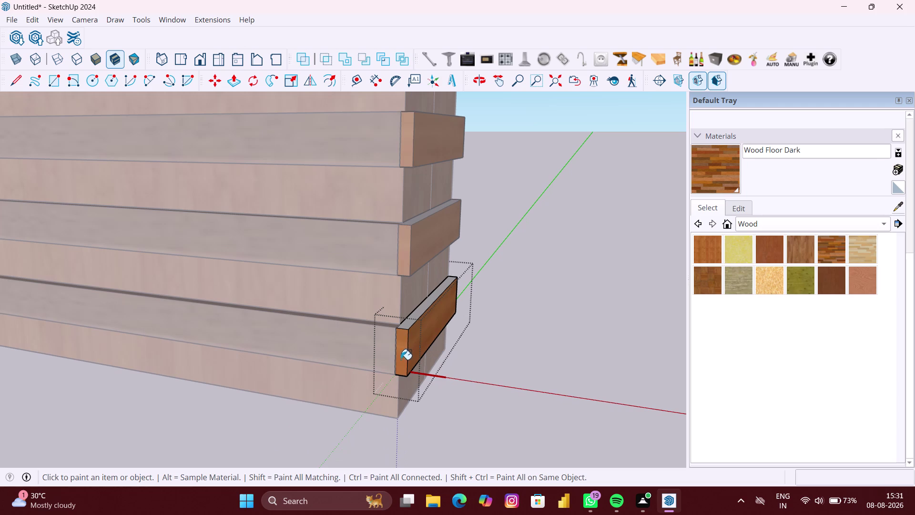
click(423, 308)
Paint the trim board's front face and opposite end with the wood texture.
scroll(down, 3)
middle_drag(495, 316, 230, 317)
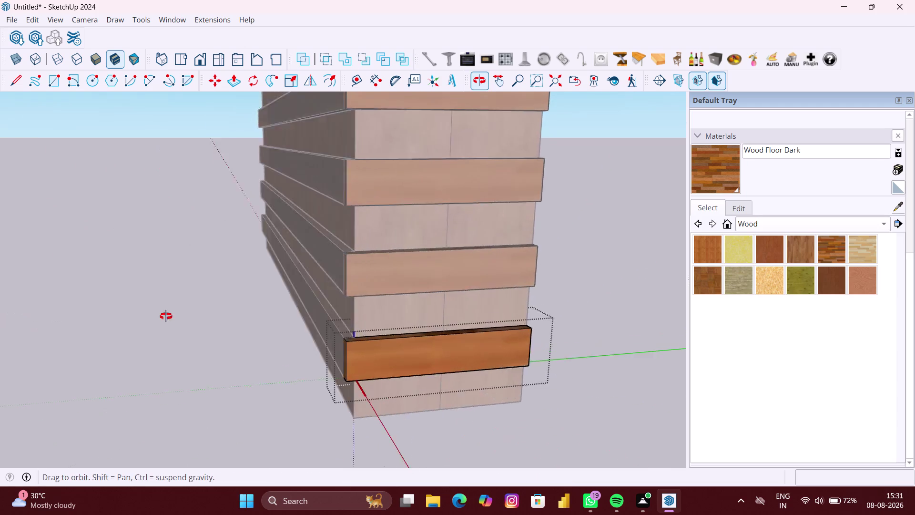
middle_drag(230, 316, 113, 317)
middle_drag(463, 377, 380, 345)
scroll(up, 3)
click(472, 405)
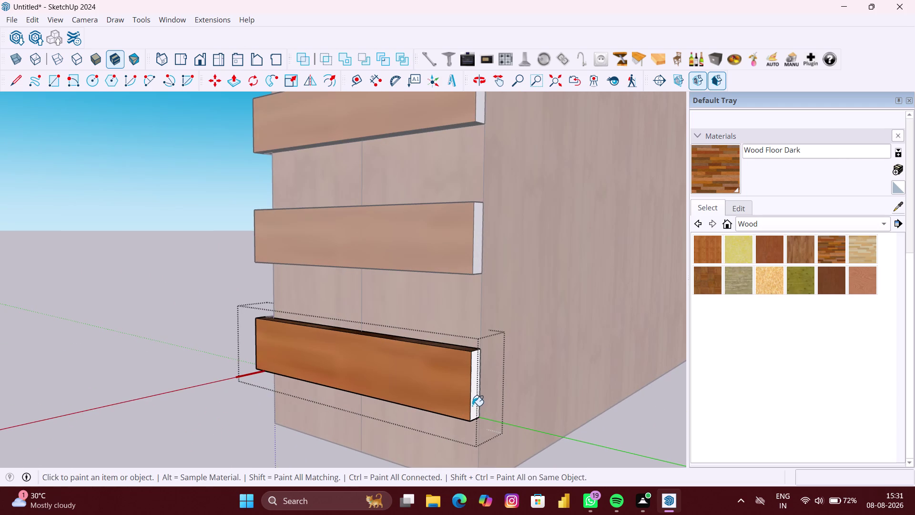
middle_drag(469, 410, 513, 262)
click(422, 348)
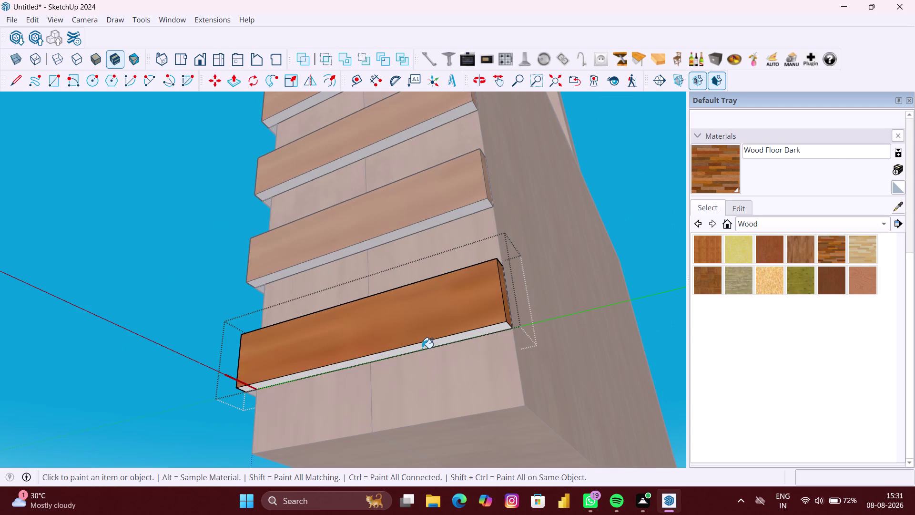
Reopen the trim board from below and paint its underside with Wood Floor Dark.
scroll(down, 3)
middle_drag(334, 321, 532, 266)
middle_drag(248, 373, 288, 355)
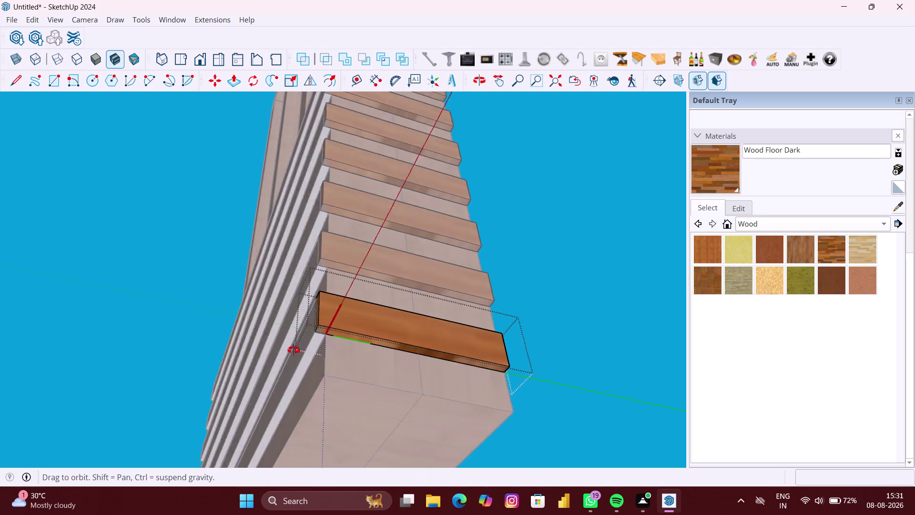
middle_drag(288, 355, 297, 348)
key(space)
click(266, 396)
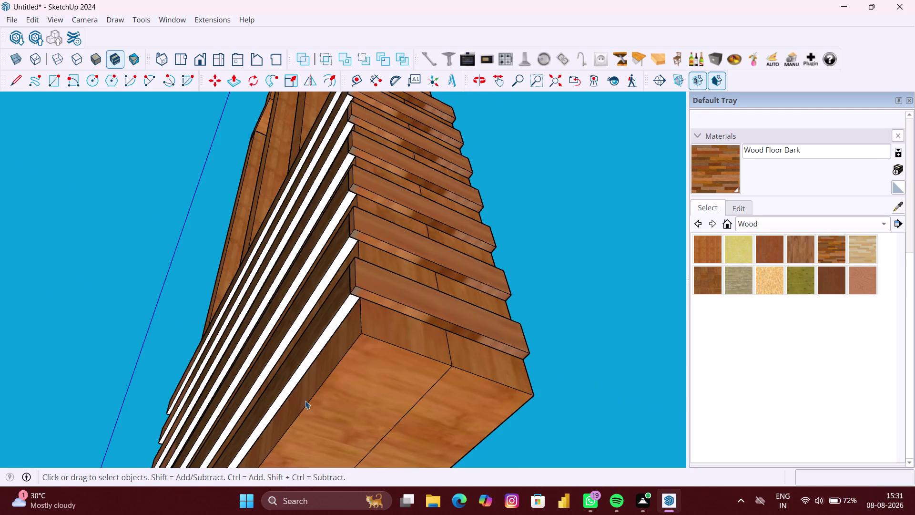
double_click(289, 383)
scroll(up, 3)
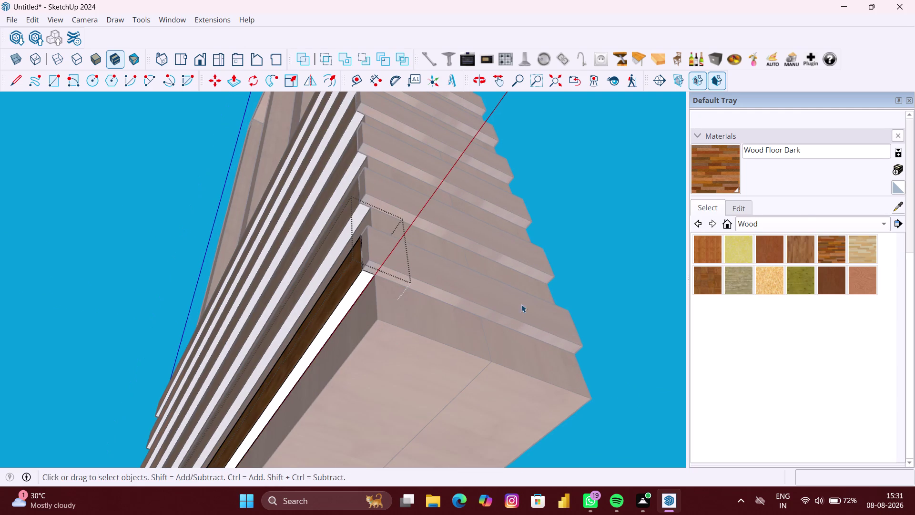
click(699, 178)
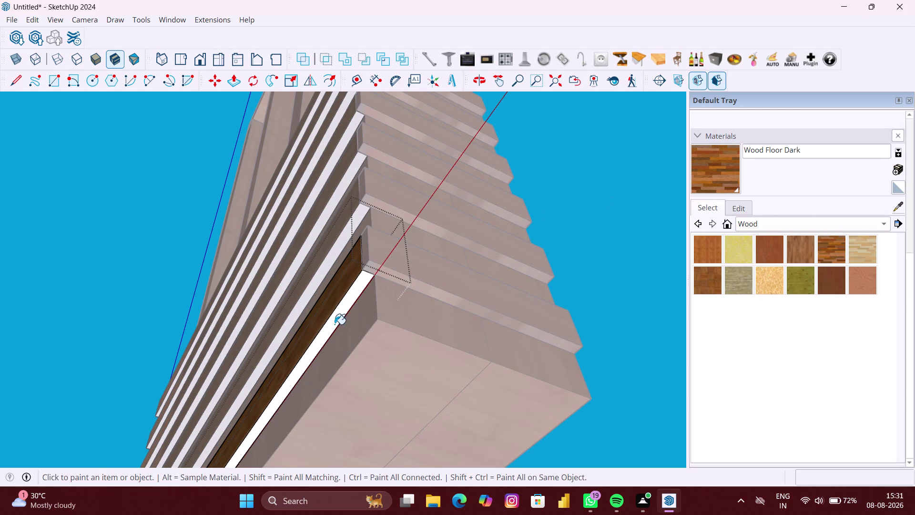
click(333, 324)
scroll(down, 3)
key(space)
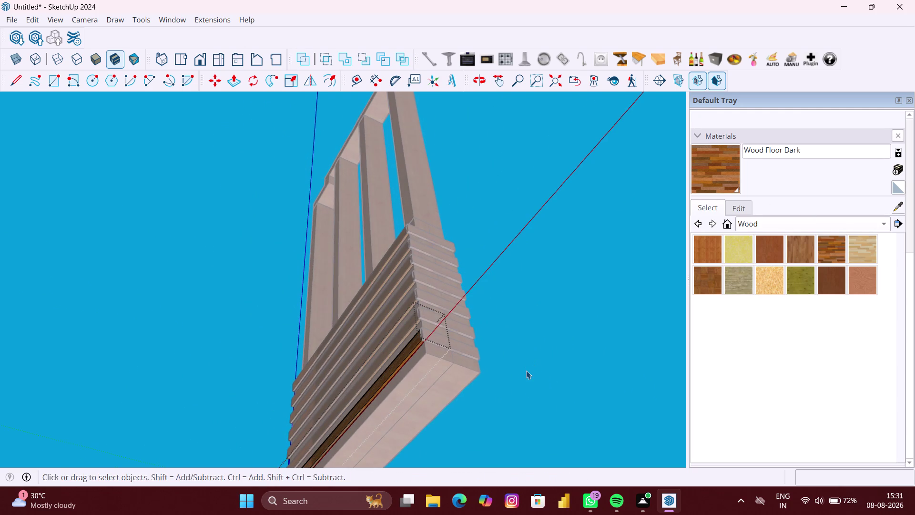
Exit the trim board and orbit back to an upright view of the whole wall.
click(526, 370)
scroll(down, 3)
middle_drag(528, 368, 317, 440)
scroll(down, 3)
middle_drag(501, 389, 347, 454)
middle_drag(551, 381, 393, 397)
scroll(down, 3)
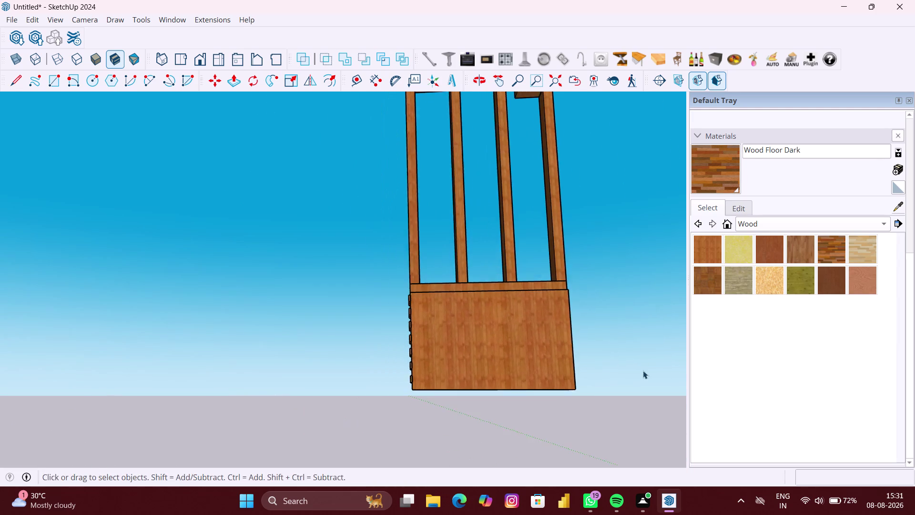
middle_drag(642, 370, 373, 379)
middle_drag(379, 371, 703, 387)
scroll(up, 3)
middle_drag(242, 359, 471, 373)
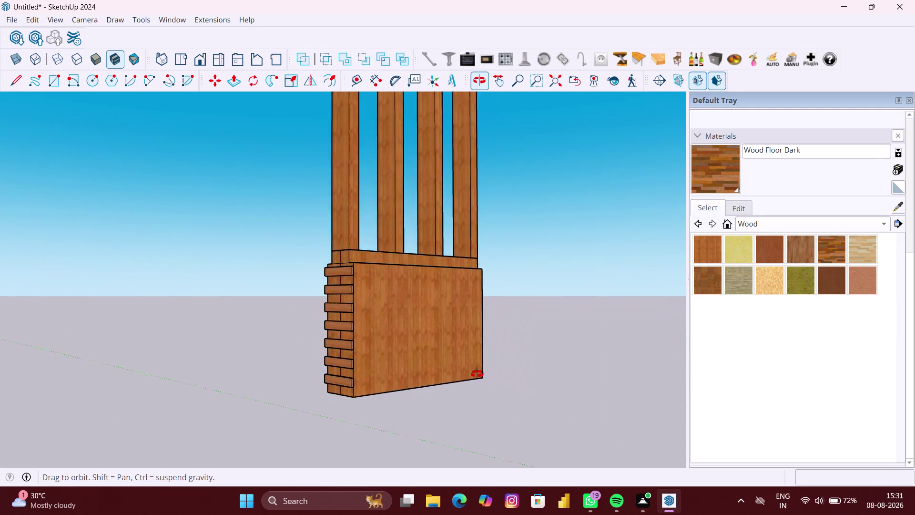
middle_drag(472, 373, 477, 374)
scroll(up, 3)
middle_drag(303, 392, 360, 422)
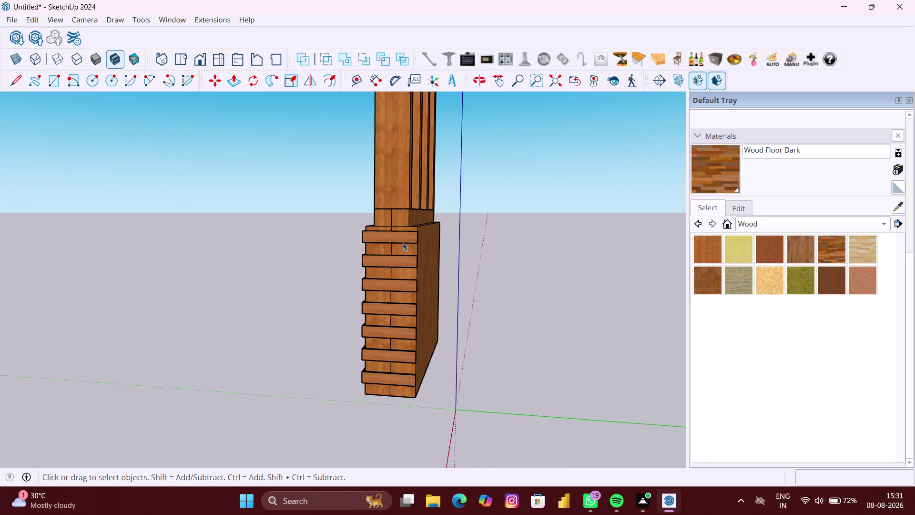
click(398, 240)
click(385, 383)
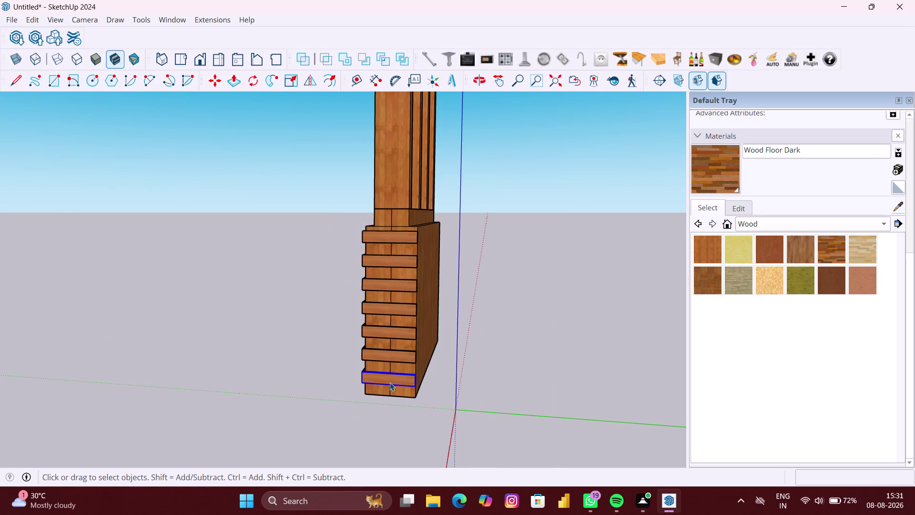
click(395, 380)
click(396, 379)
key(m)
scroll(up, 3)
middle_drag(400, 375, 326, 376)
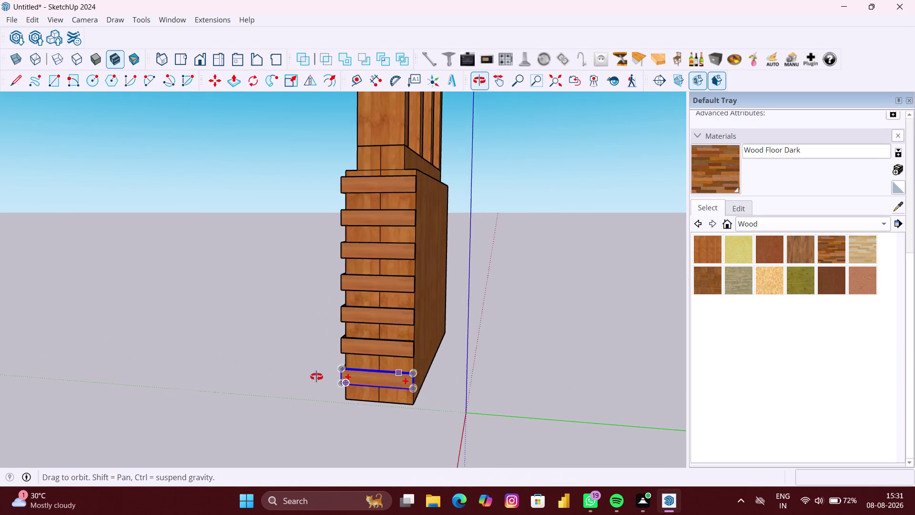
middle_drag(326, 376, 224, 378)
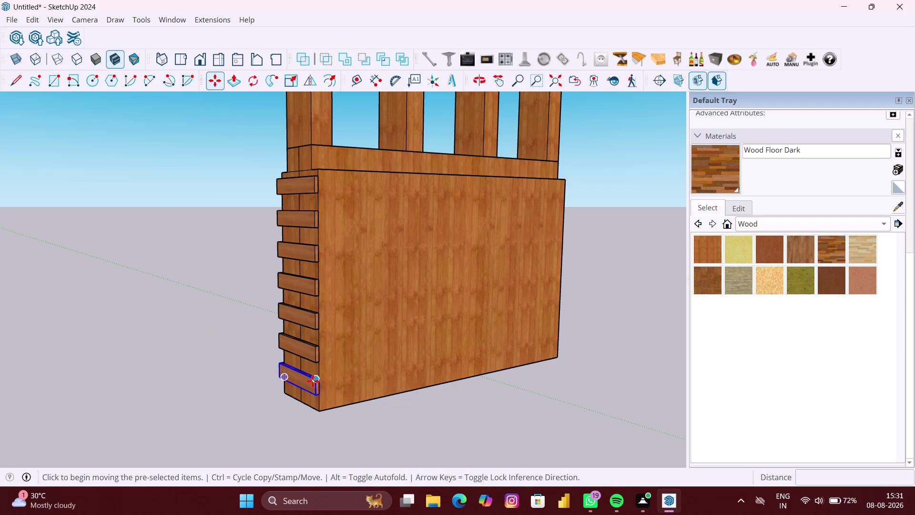
scroll(up, 3)
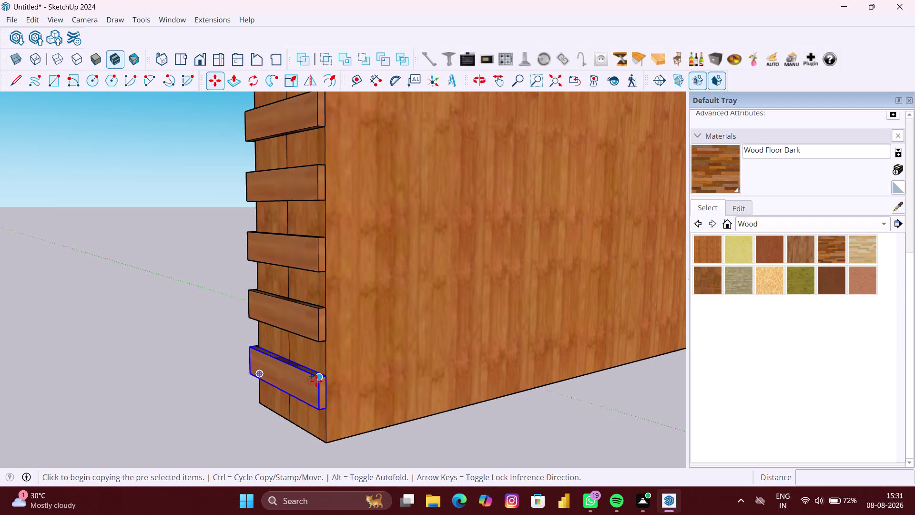
click(316, 381)
scroll(down, 3)
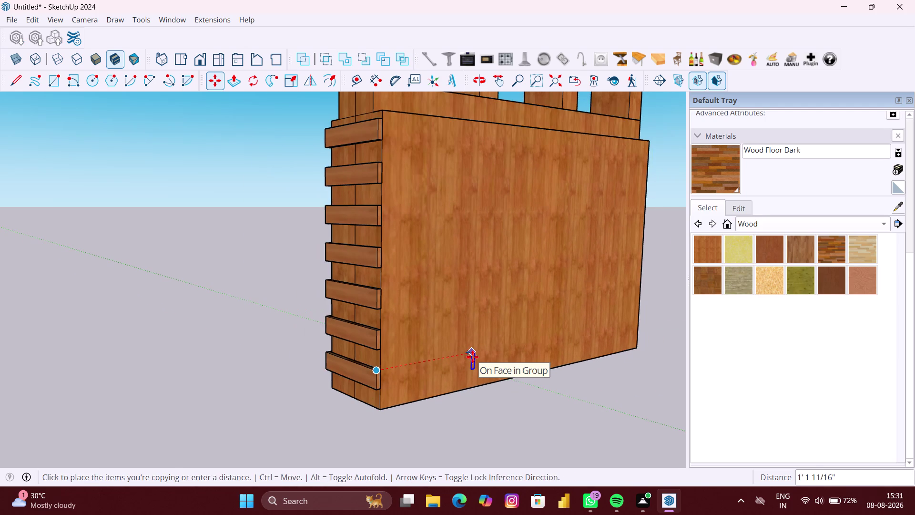
key(Escape)
key(space)
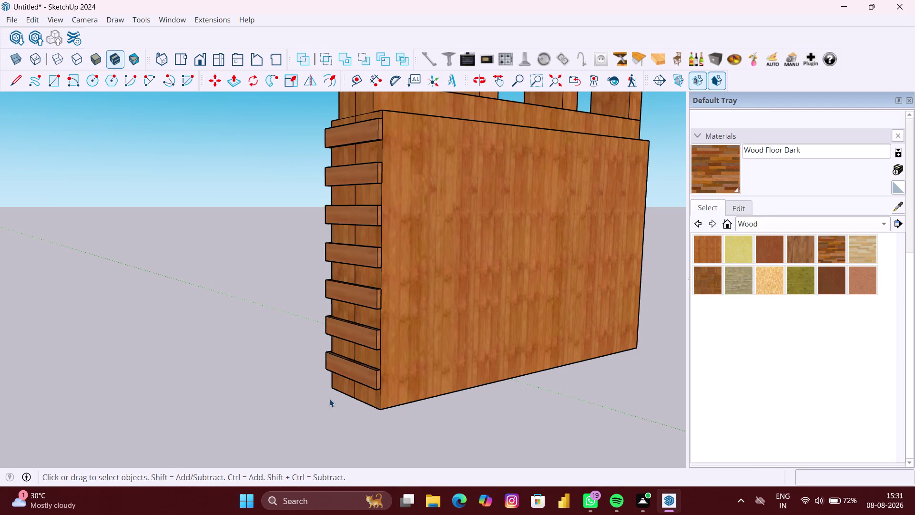
click(324, 398)
scroll(up, 3)
Select the bottom corner trim board at the wall corner.
double_click(365, 372)
scroll(up, 3)
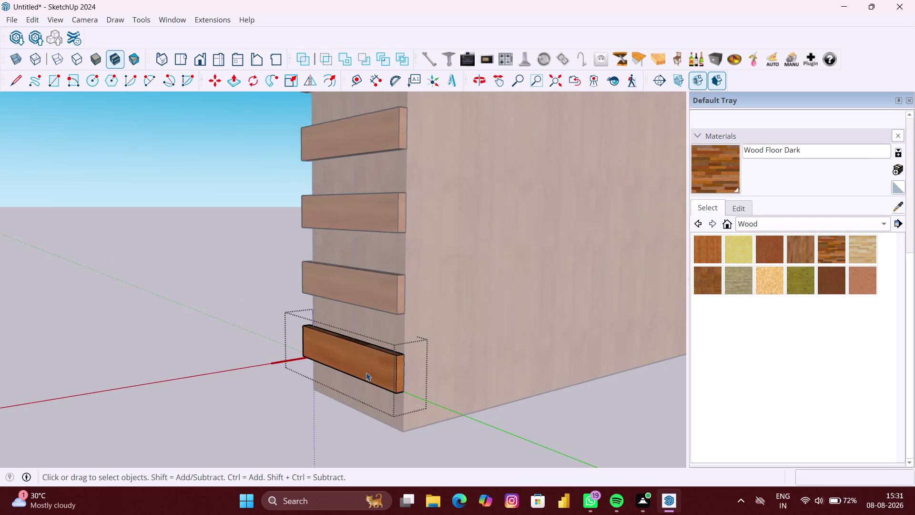
middle_drag(396, 373, 298, 376)
scroll(up, 3)
click(365, 377)
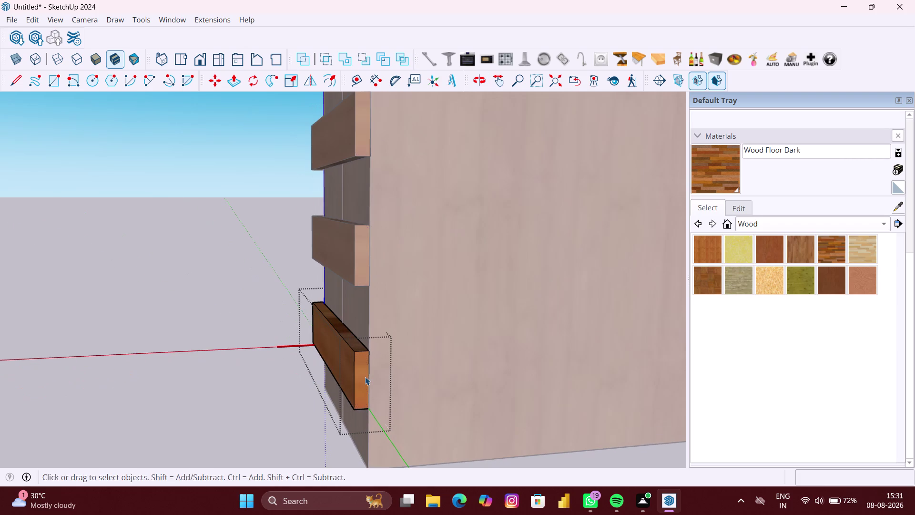
scroll(down, 3)
click(286, 403)
click(336, 378)
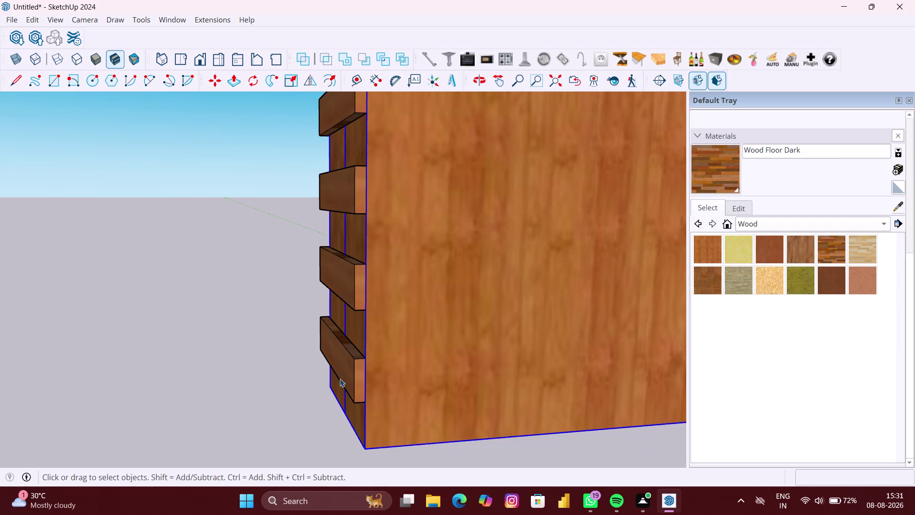
scroll(up, 3)
click(350, 378)
middle_drag(359, 377, 347, 376)
Copy the trim board from its midpoint toward the top corner of the cladding's far end.
key(m)
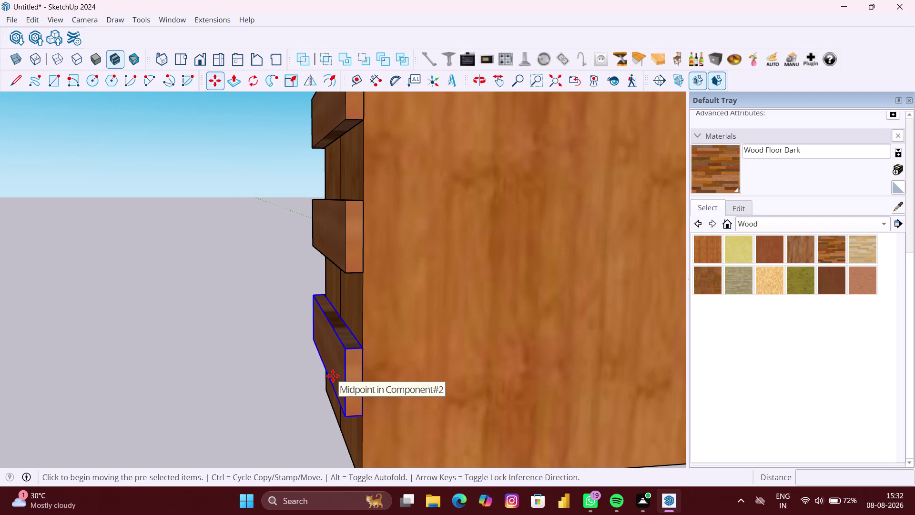
click(346, 350)
scroll(down, 3)
scroll(down, 3)
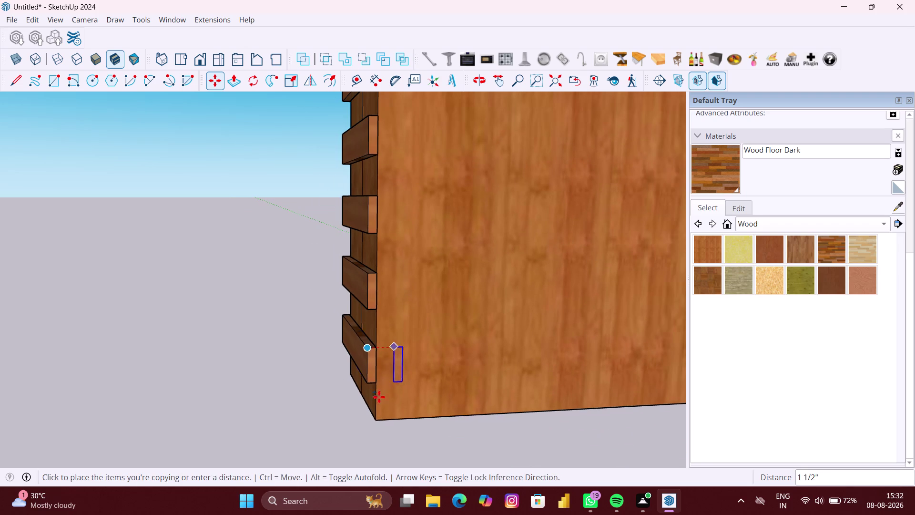
scroll(down, 3)
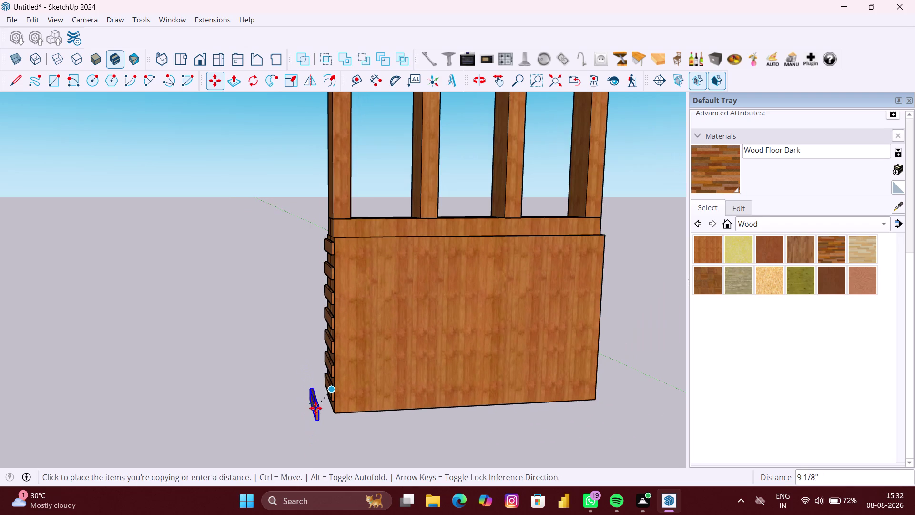
middle_drag(315, 407, 118, 386)
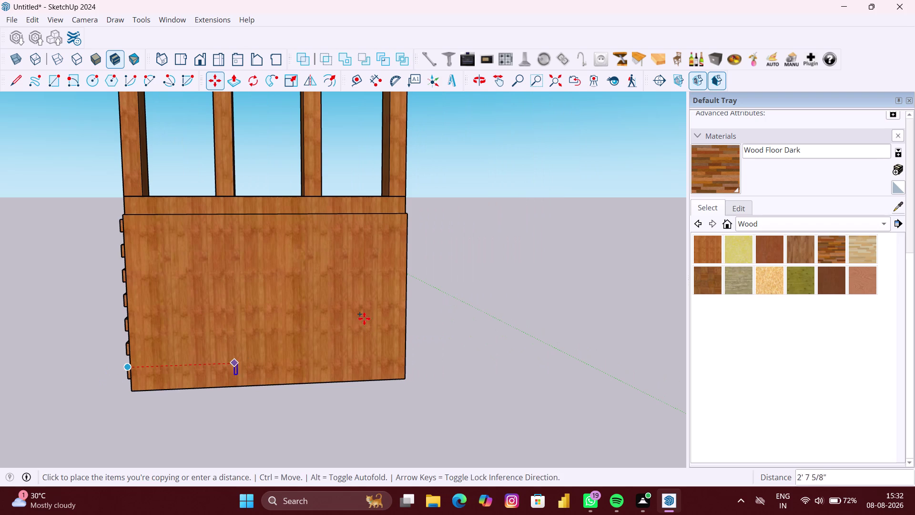
middle_drag(436, 262, 275, 293)
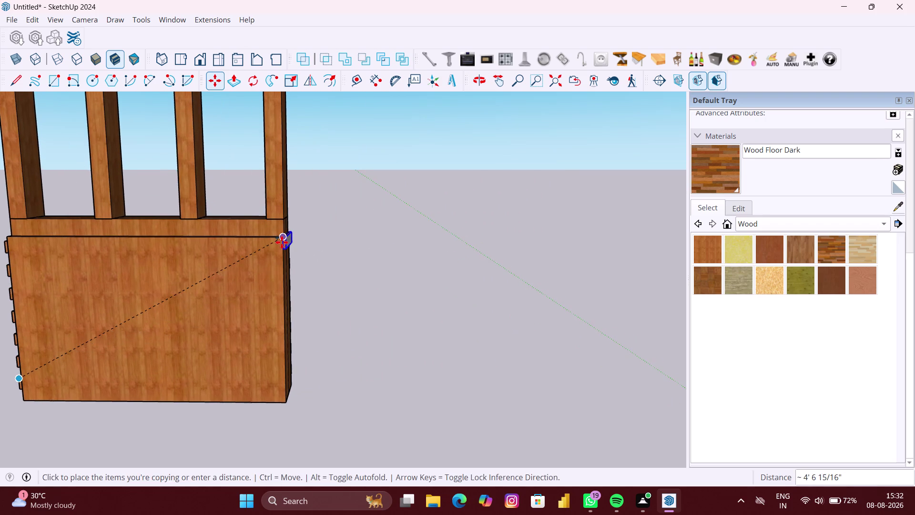
scroll(up, 3)
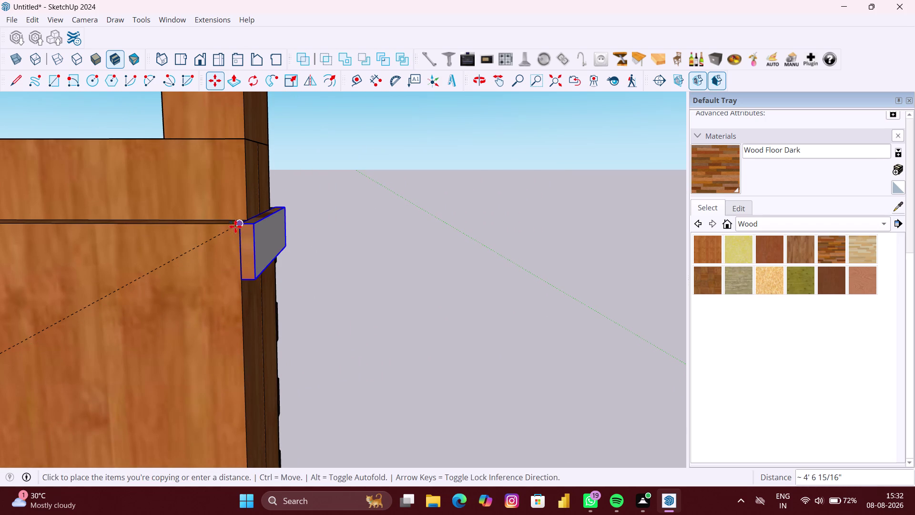
middle_click(236, 225)
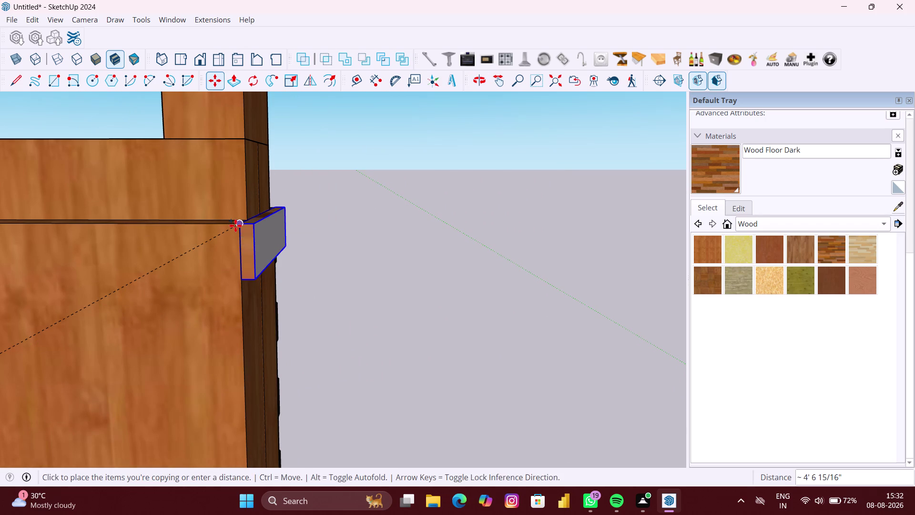
Drop the trim copy at the top corner of the cladding's far end.
click(235, 225)
scroll(down, 3)
middle_drag(300, 244, 13, 282)
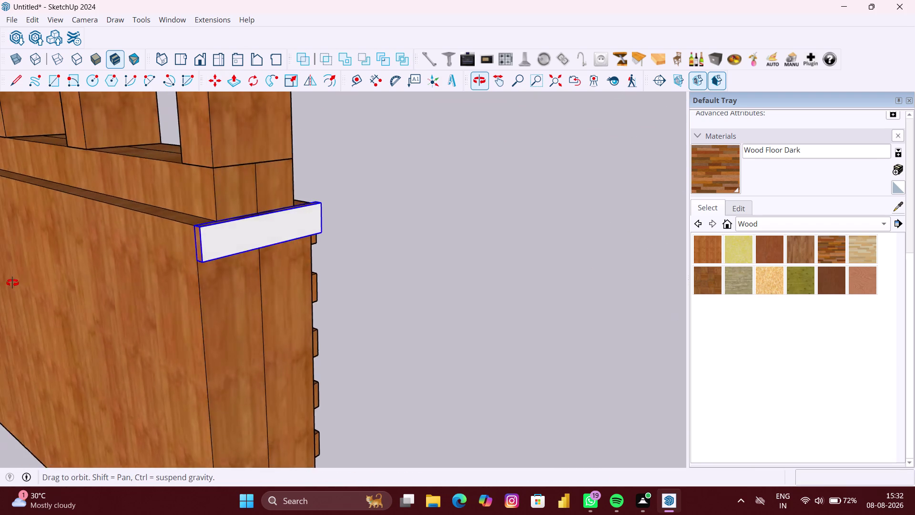
middle_drag(13, 283, 12, 283)
middle_drag(474, 226, 300, 245)
scroll(up, 3)
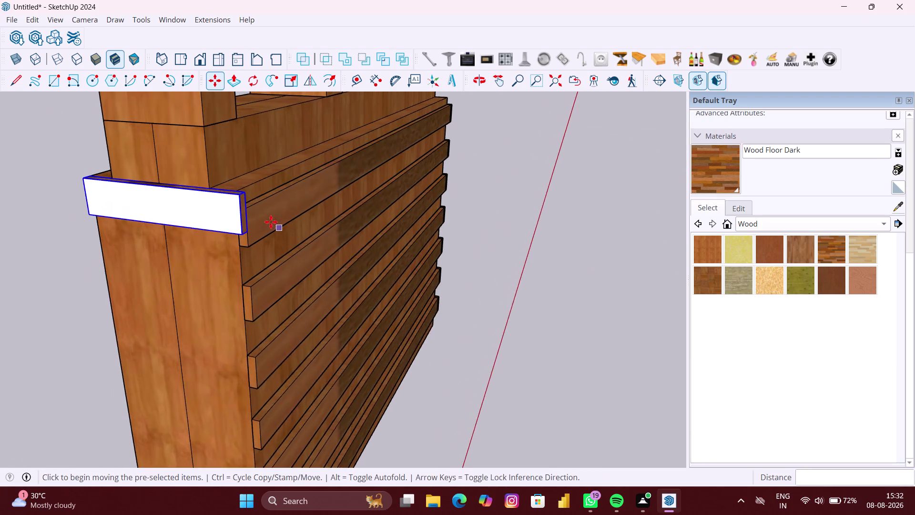
scroll(up, 3)
middle_drag(258, 211, 205, 280)
scroll(up, 3)
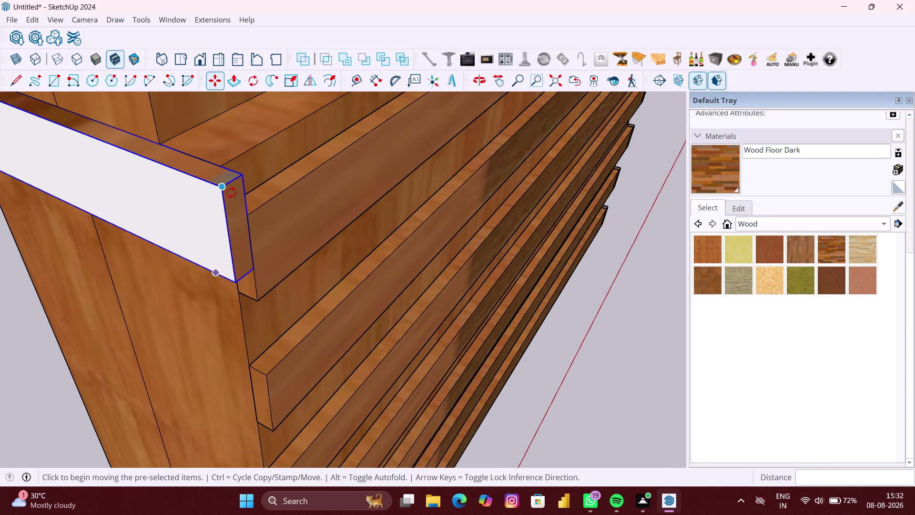
scroll(up, 3)
Move the copy by its corner until it sits flush against the top board's end.
click(245, 167)
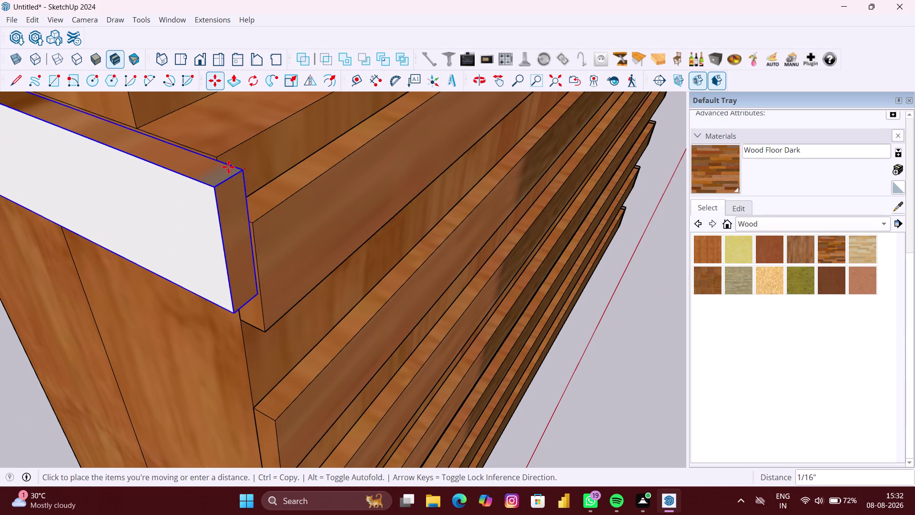
scroll(up, 3)
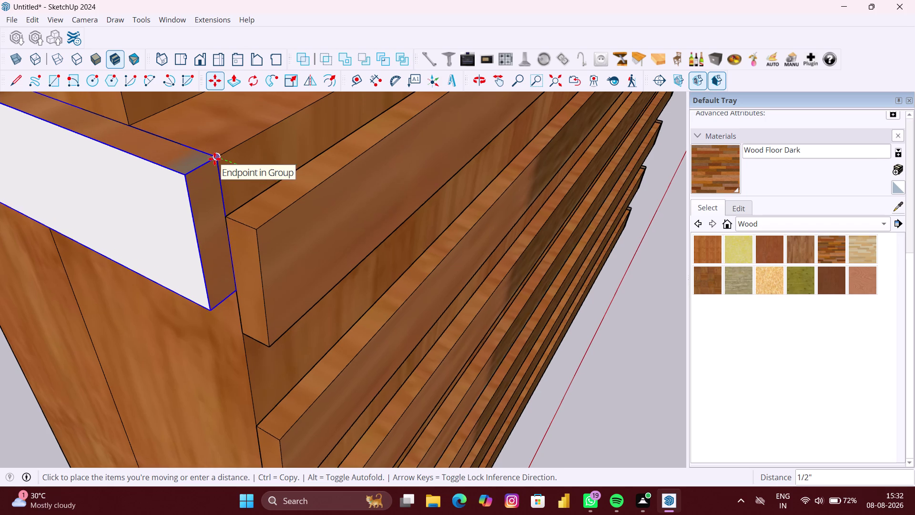
scroll(up, 3)
middle_drag(217, 157, 140, 192)
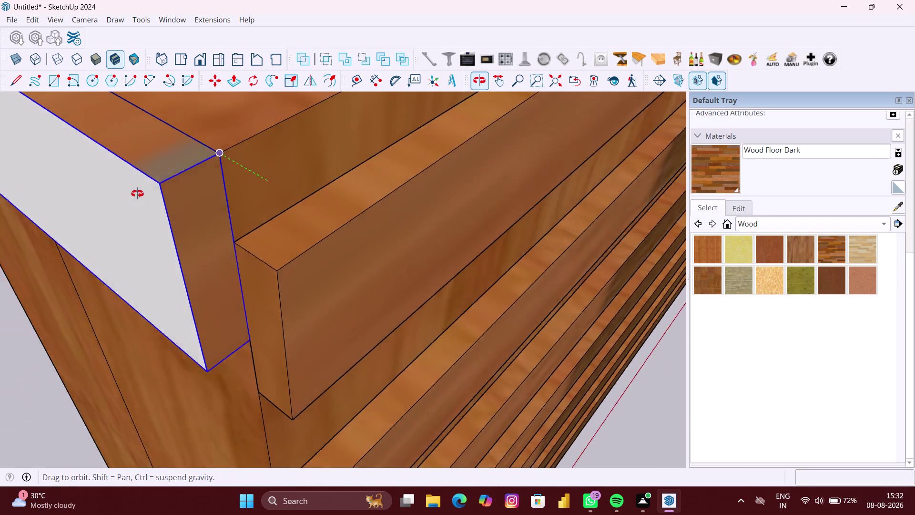
middle_drag(140, 192, 137, 194)
click(225, 147)
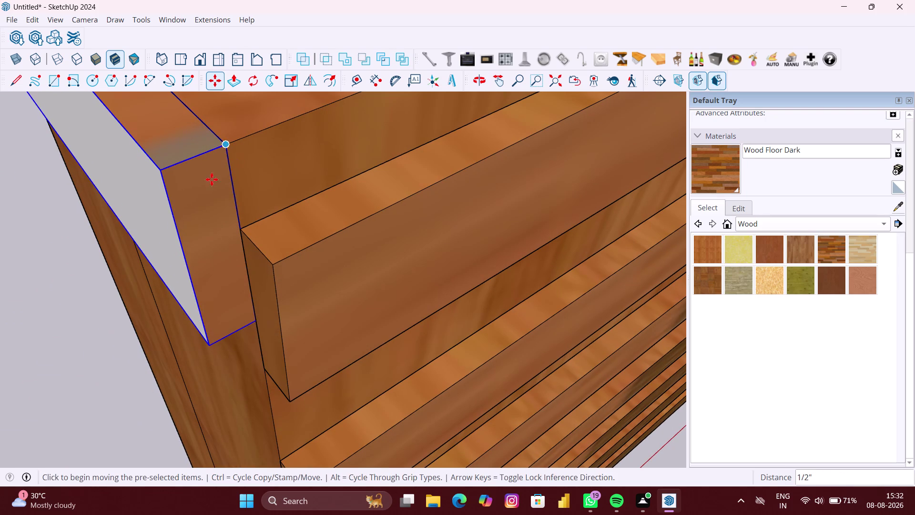
scroll(down, 3)
middle_drag(202, 264, 308, 218)
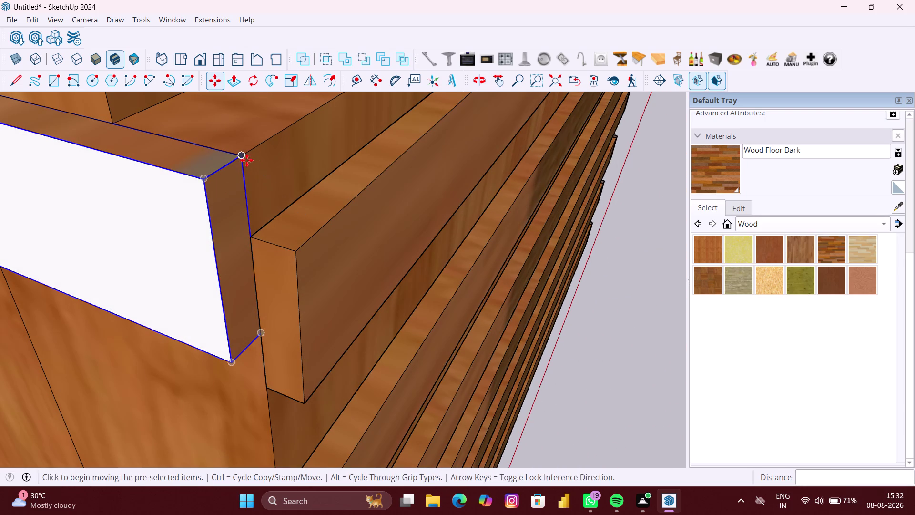
click(241, 155)
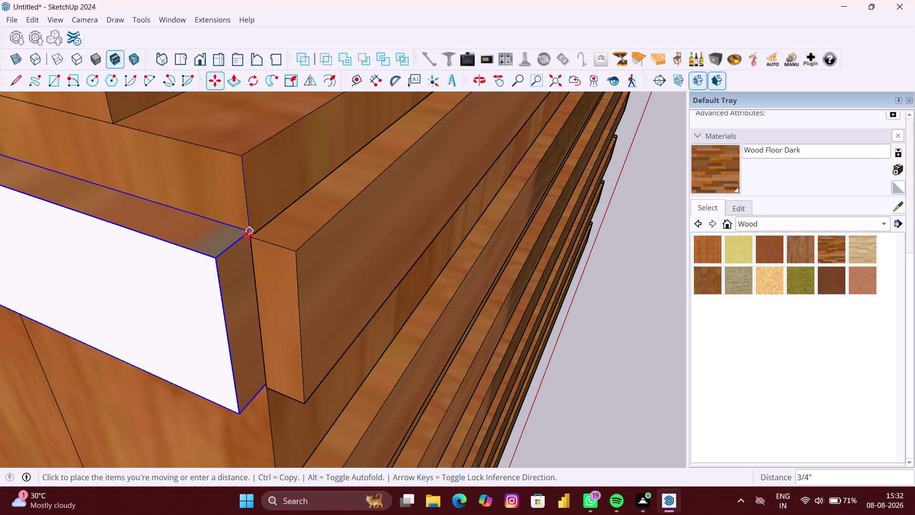
click(249, 238)
scroll(down, 3)
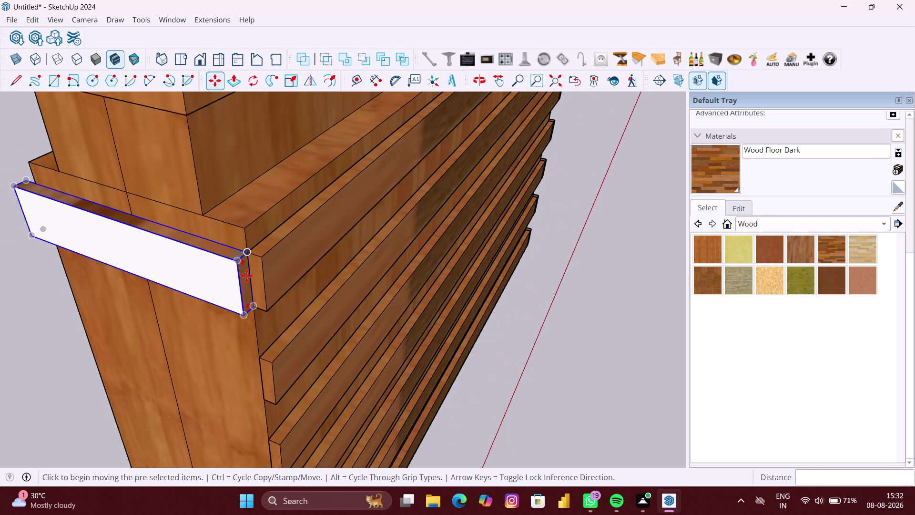
scroll(down, 3)
Push/Pull the new trim board's end face out by half an inch.
key(p)
scroll(up, 3)
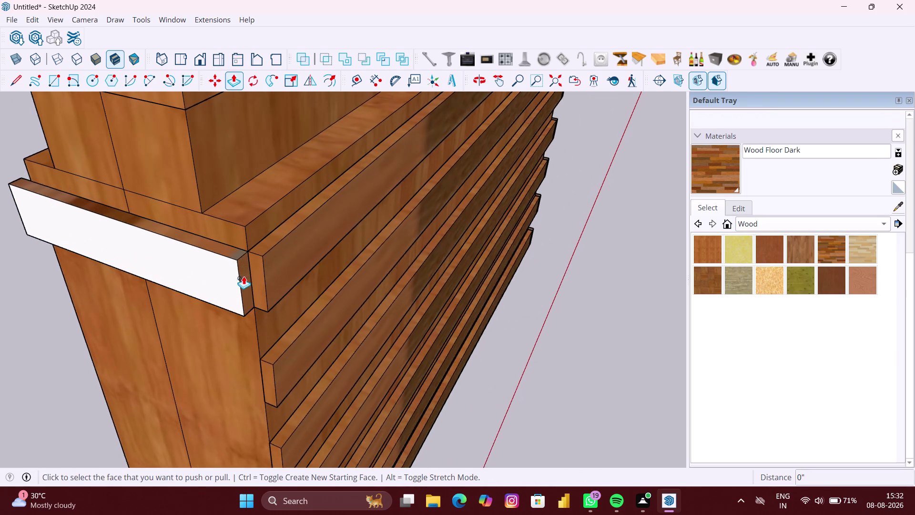
scroll(up, 3)
key(space)
double_click(244, 277)
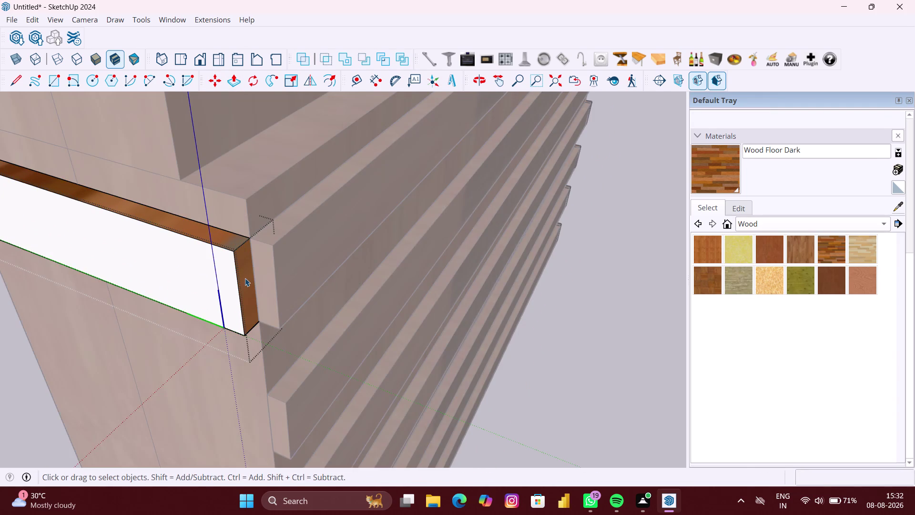
click(245, 278)
key(p)
scroll(up, 3)
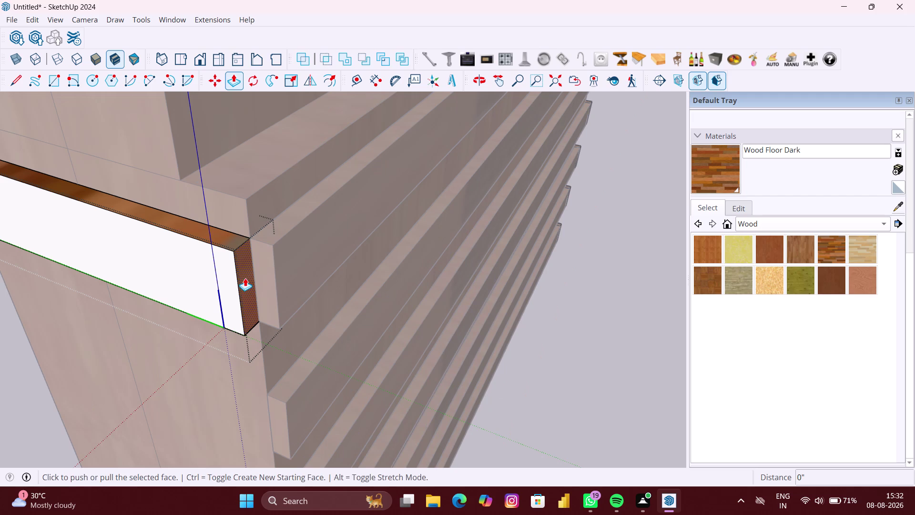
scroll(up, 3)
scroll(up, 3)
click(245, 278)
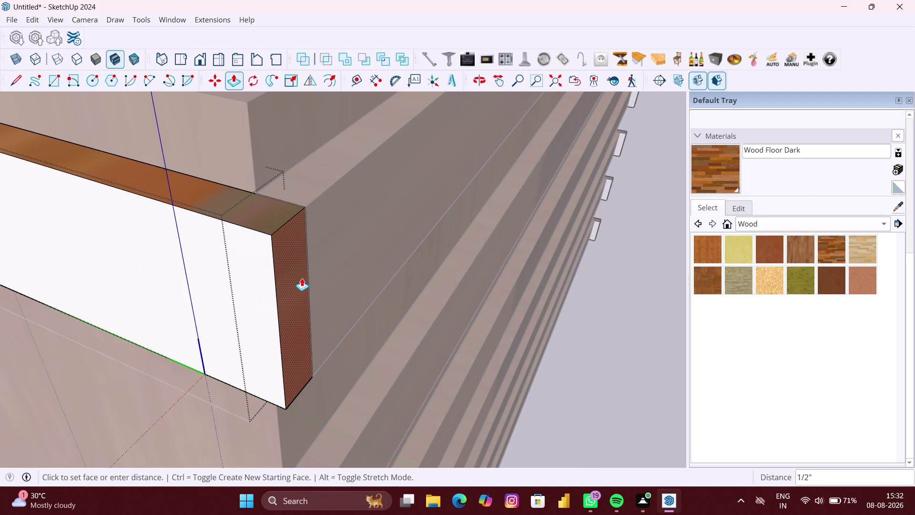
scroll(up, 3)
scroll(up, 3)
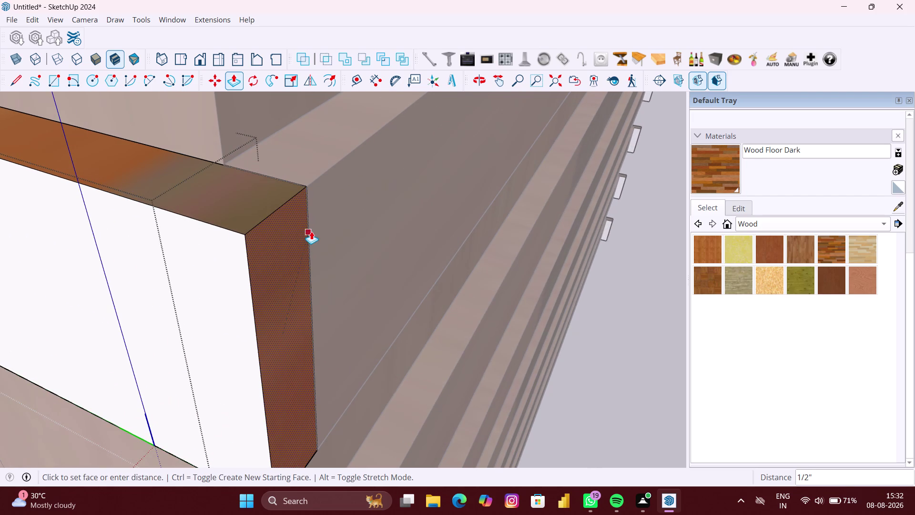
click(311, 231)
Orbit around the wall end to inspect the thickened trim board.
scroll(down, 3)
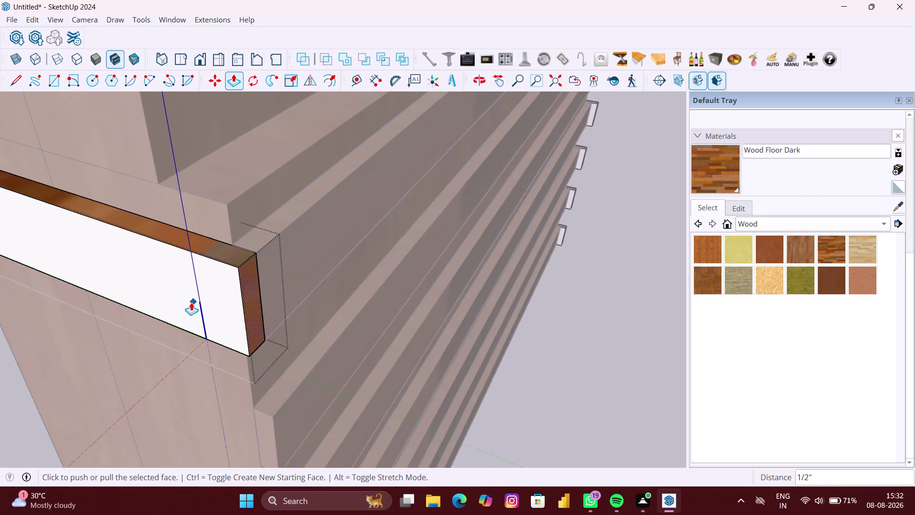
scroll(down, 3)
middle_drag(191, 302, 231, 294)
scroll(down, 3)
middle_drag(145, 316, 147, 316)
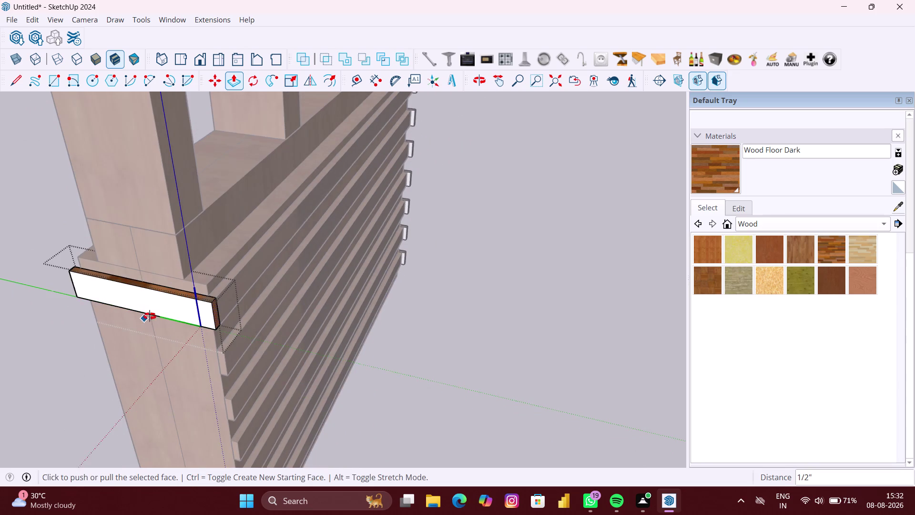
middle_drag(147, 316, 347, 292)
middle_drag(255, 336, 184, 276)
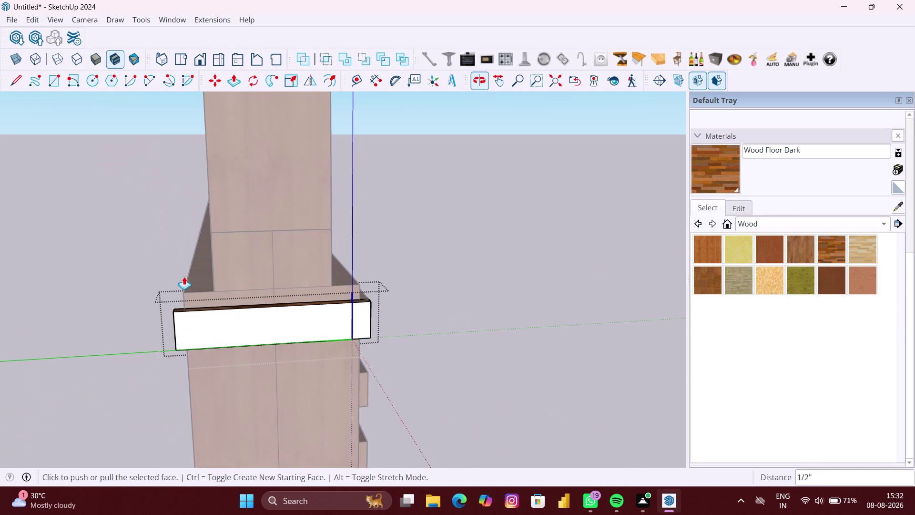
key(space)
click(435, 368)
scroll(down, 3)
middle_drag(381, 370, 378, 370)
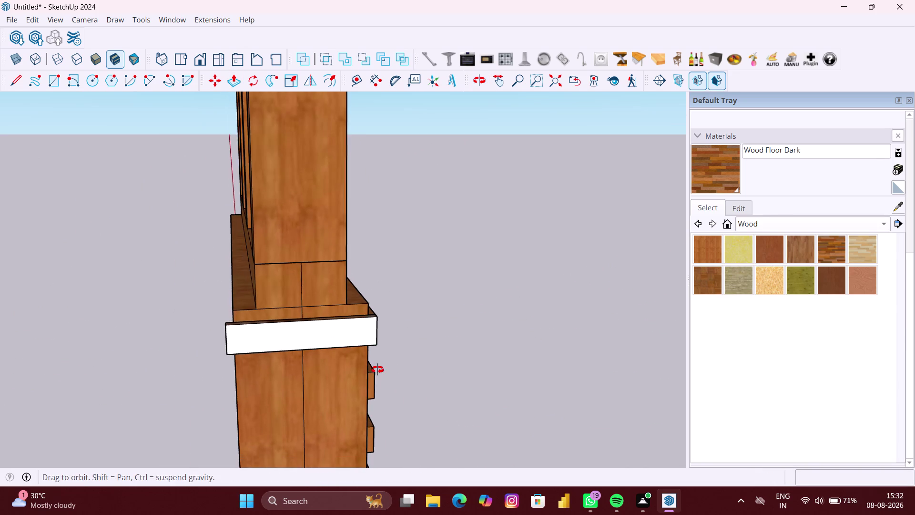
middle_drag(379, 369, 353, 360)
scroll(down, 3)
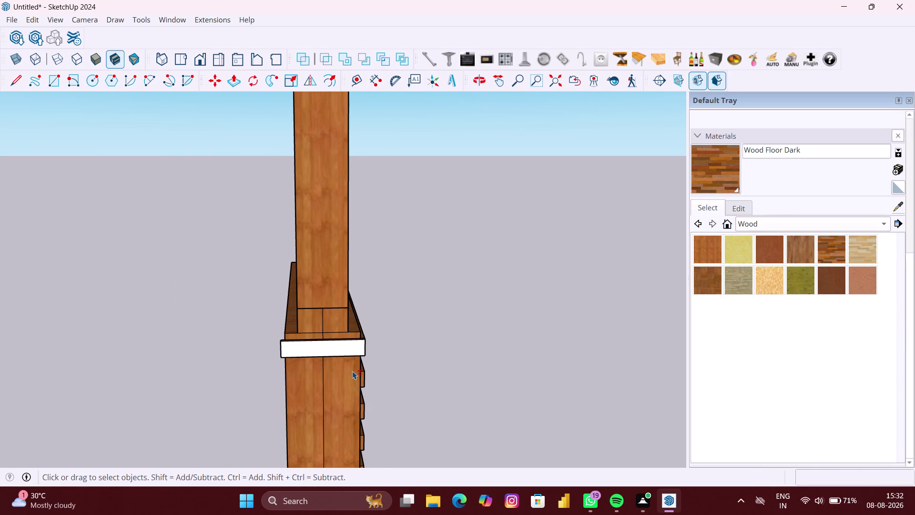
middle_drag(352, 370, 334, 240)
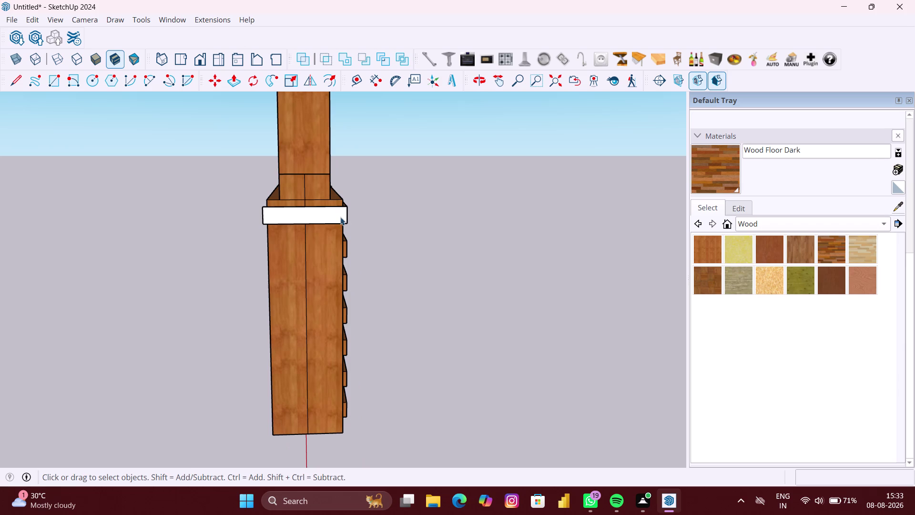
Select the corner trim board and view it beside the cladding.
click(341, 213)
scroll(up, 3)
middle_drag(346, 231, 271, 292)
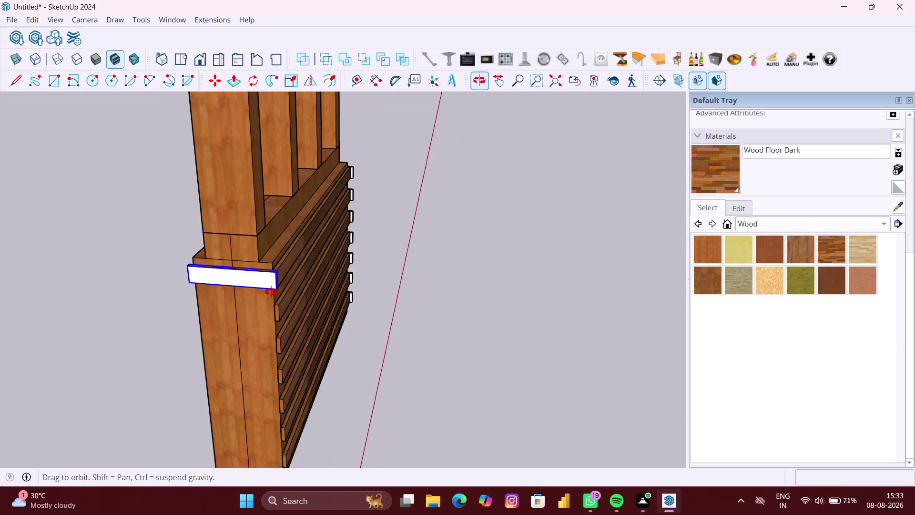
scroll(up, 3)
middle_drag(251, 284, 194, 281)
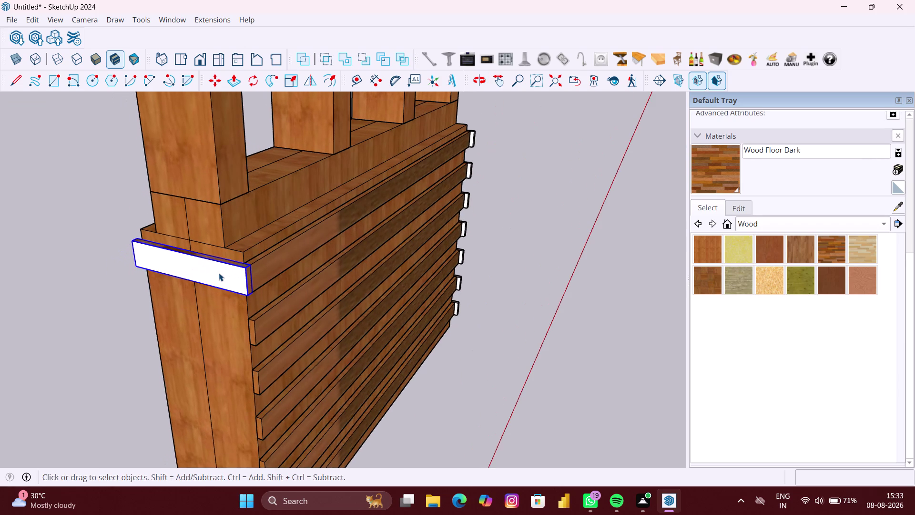
Copy the trim board from its corner down to the bottom cladding board's end.
key(m)
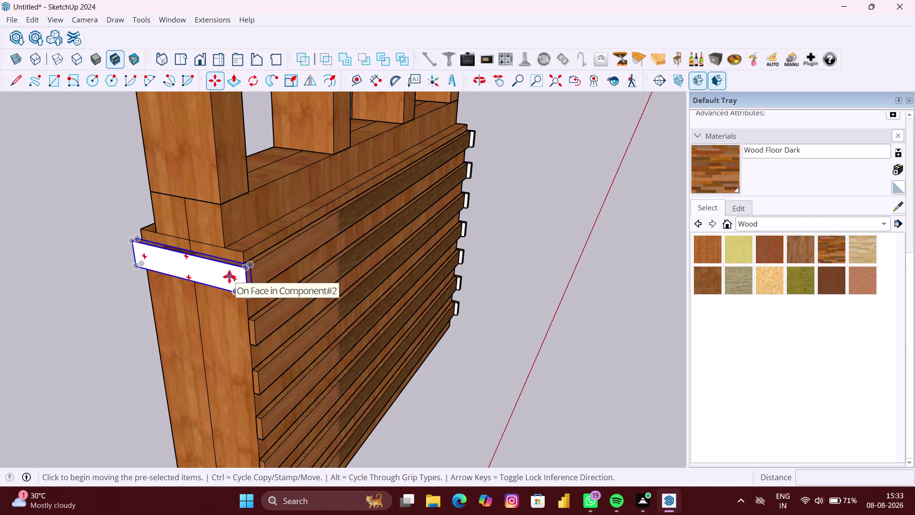
scroll(up, 3)
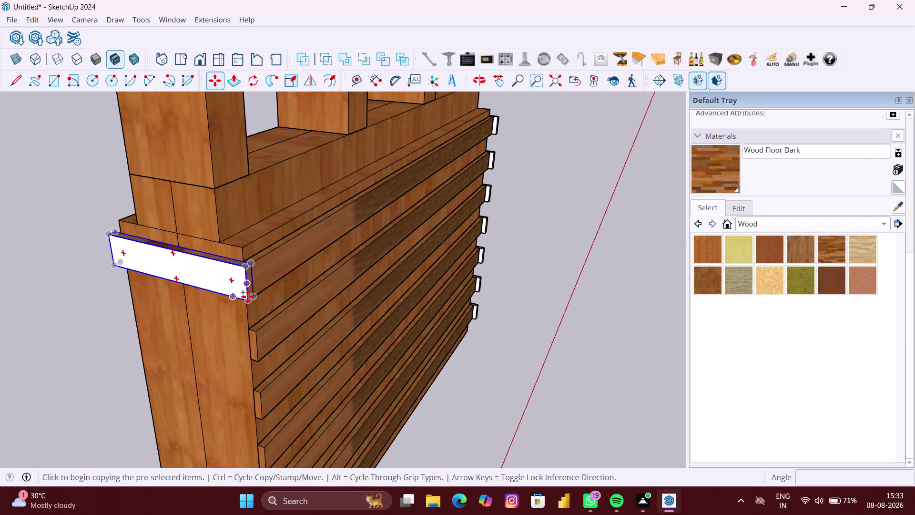
click(255, 298)
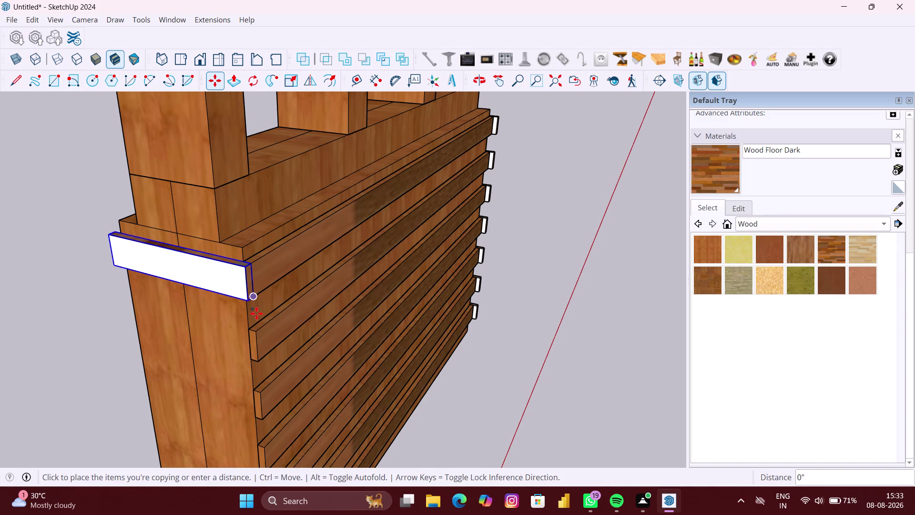
scroll(down, 3)
middle_drag(258, 366, 256, 365)
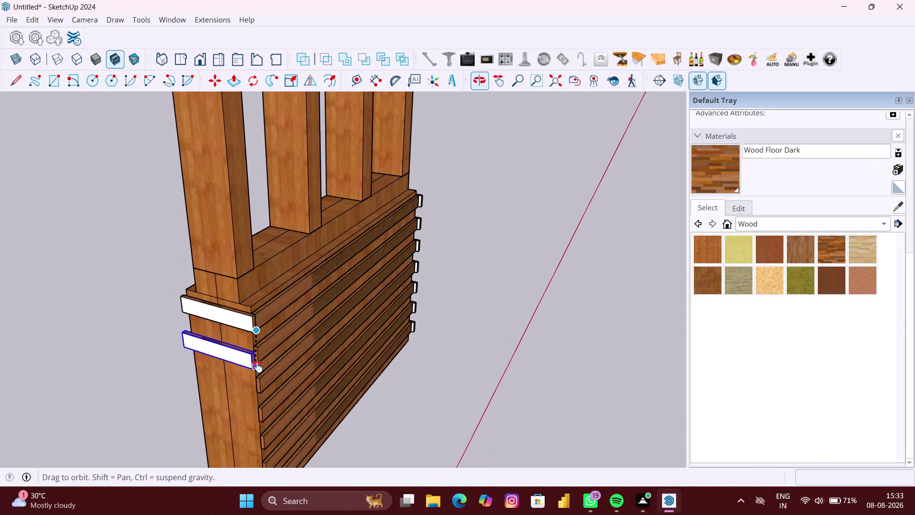
middle_drag(256, 366, 241, 222)
scroll(up, 3)
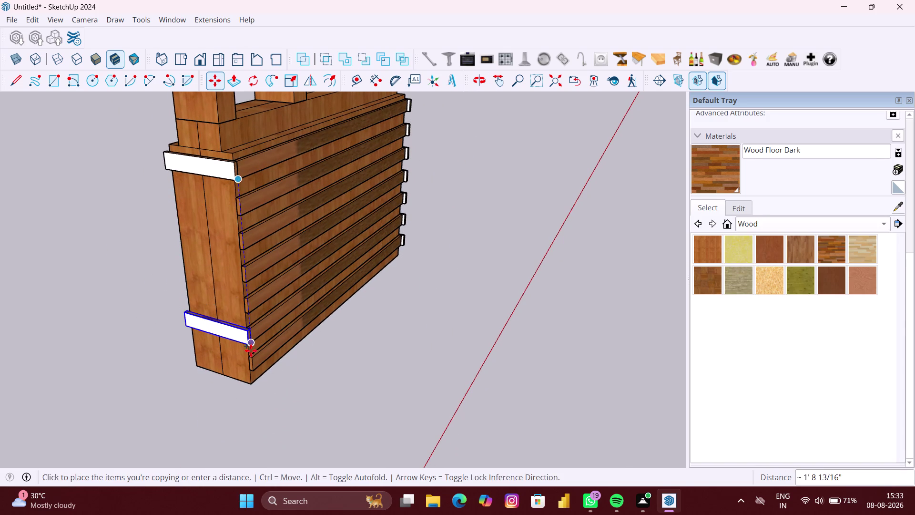
scroll(up, 3)
scroll(up, 3)
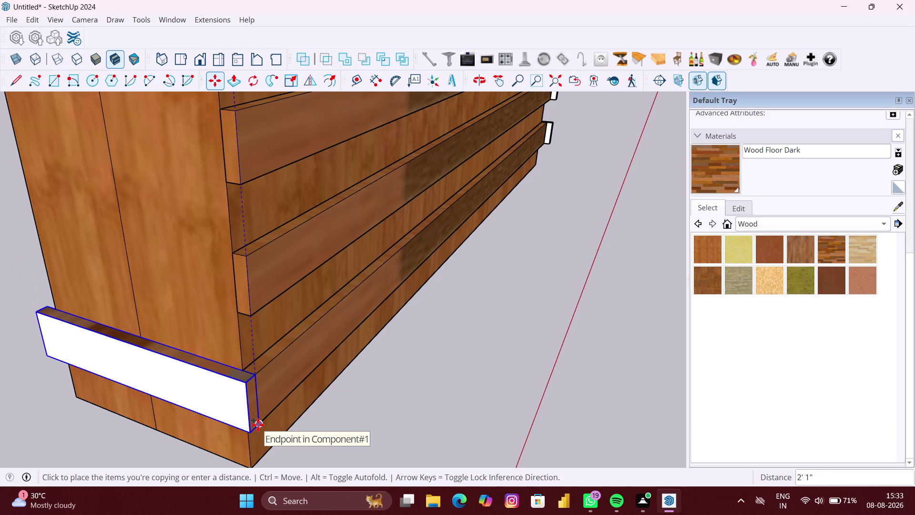
click(258, 425)
scroll(down, 3)
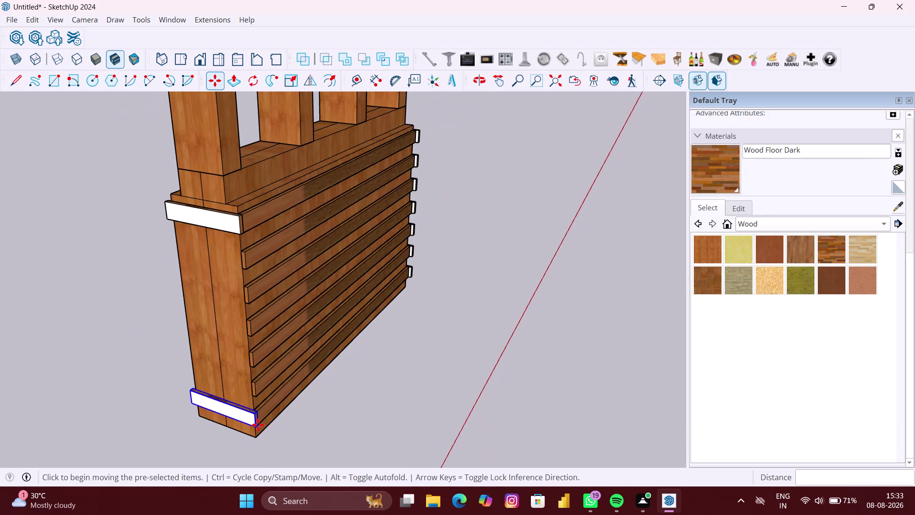
Spread the copies evenly with /6, then clear the selection.
text(/6)
key(Return)
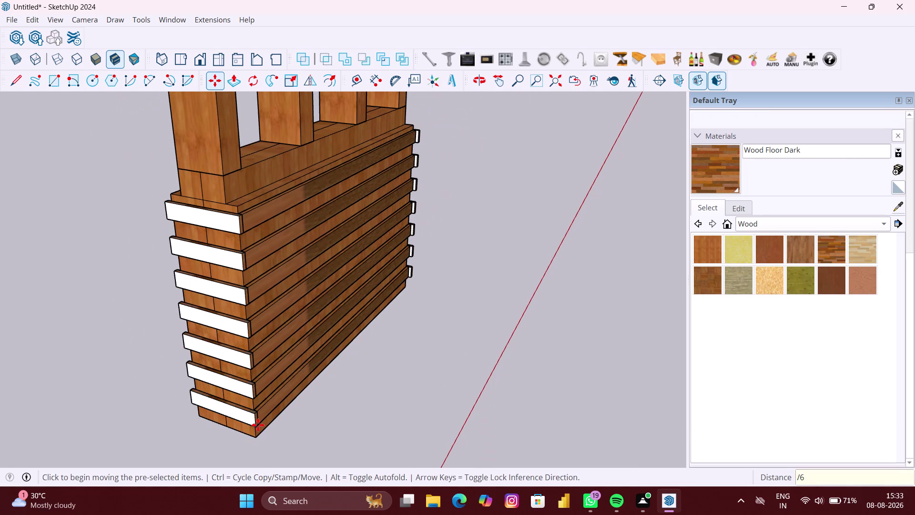
key(space)
click(357, 441)
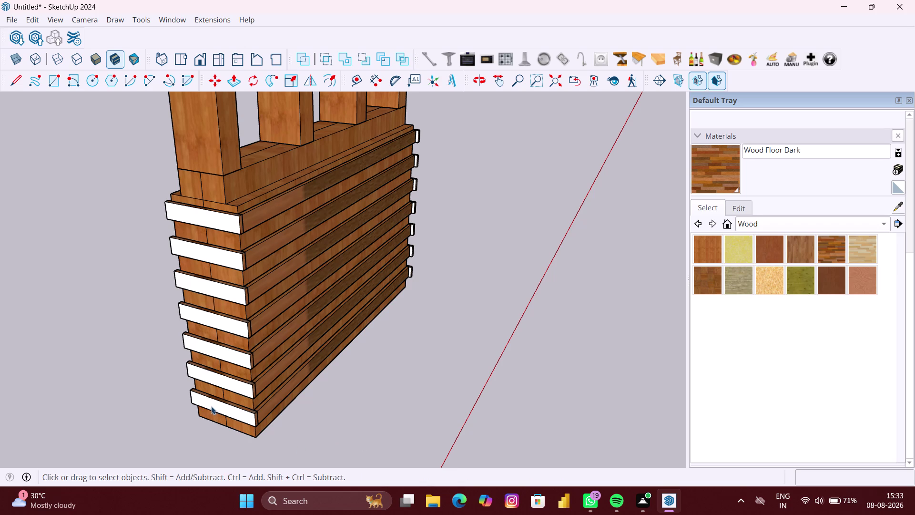
double_click(212, 405)
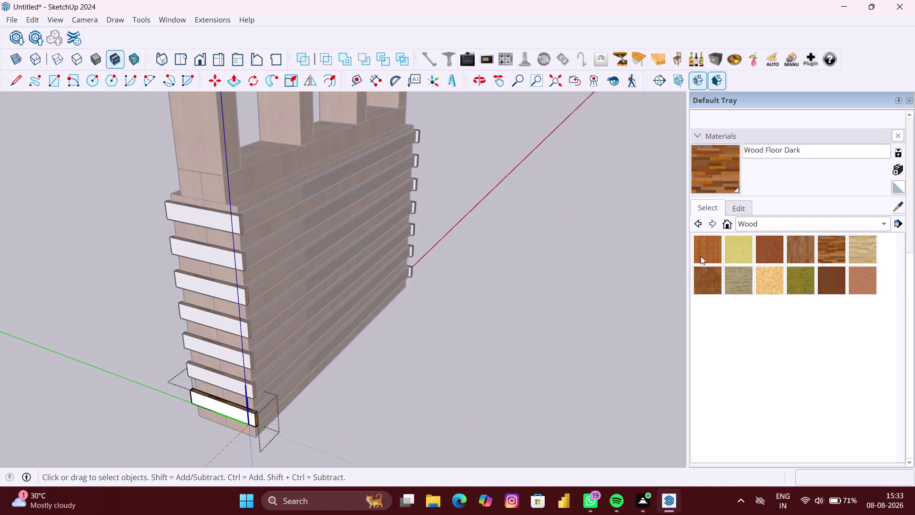
Sample the cladding's Wood Floor Dark material and paint the corner trim board with it.
click(698, 251)
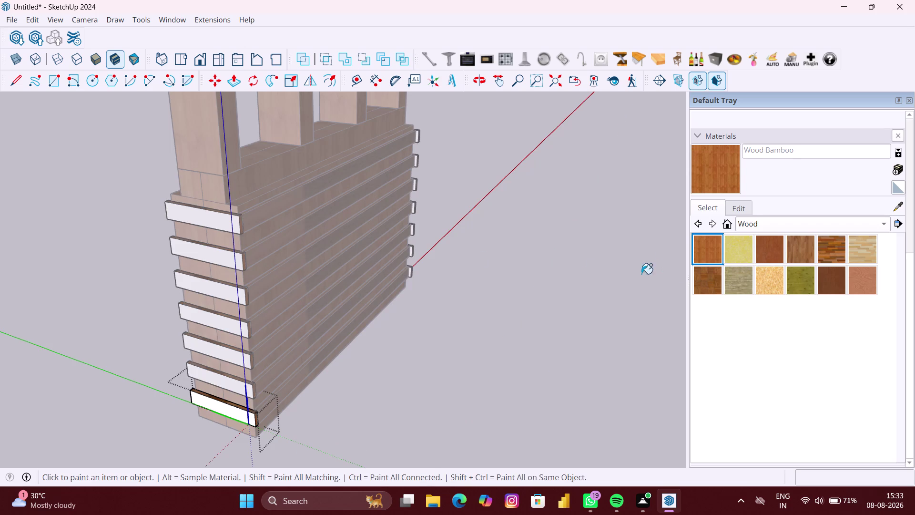
click(708, 281)
click(898, 208)
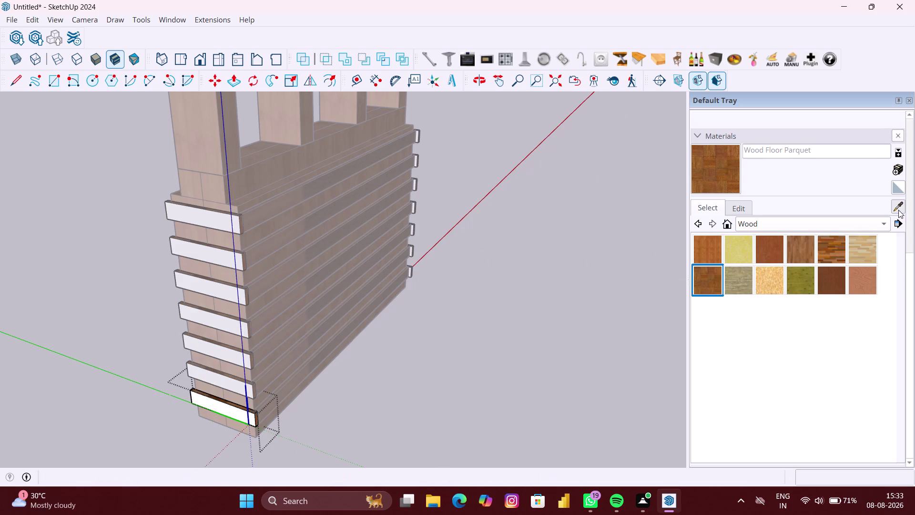
click(264, 313)
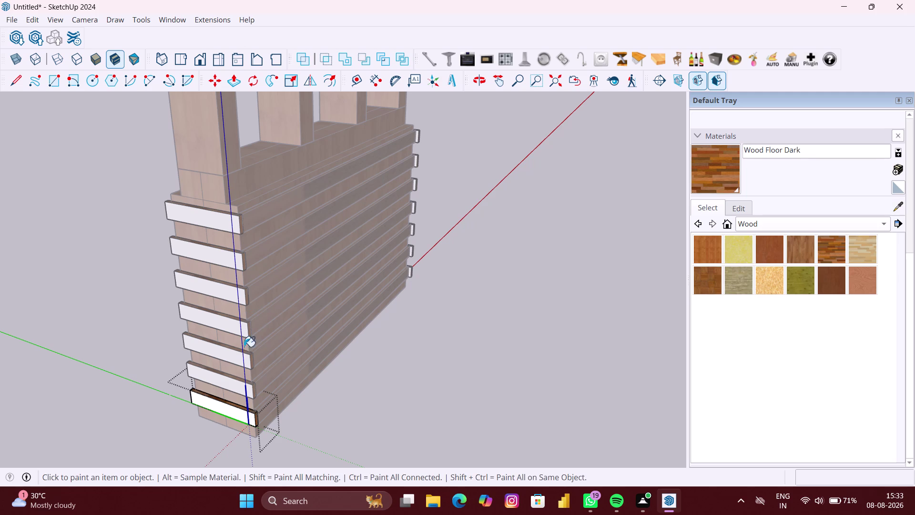
click(234, 412)
Orbit around and under the wall end to inspect the painted trim board.
scroll(down, 3)
middle_drag(192, 403, 353, 361)
scroll(up, 3)
middle_drag(304, 432, 364, 411)
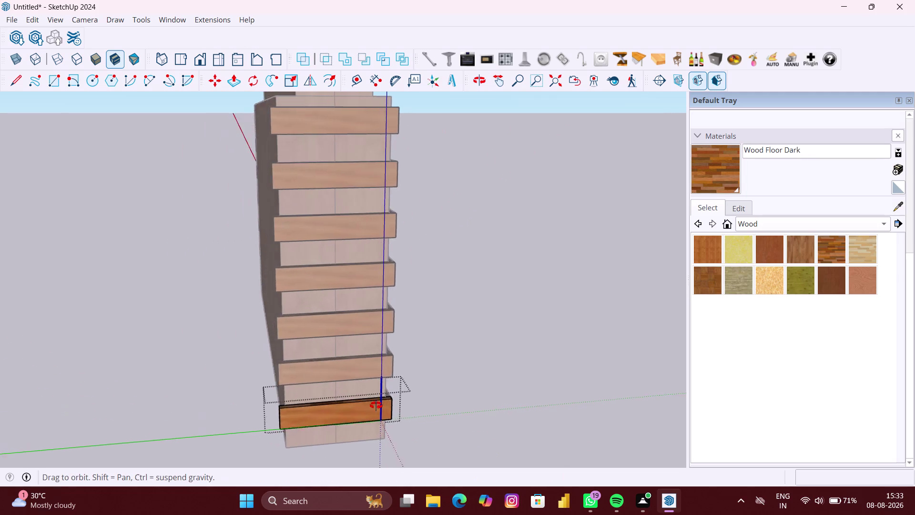
middle_drag(364, 411, 430, 389)
scroll(up, 3)
middle_drag(422, 399, 320, 286)
scroll(up, 3)
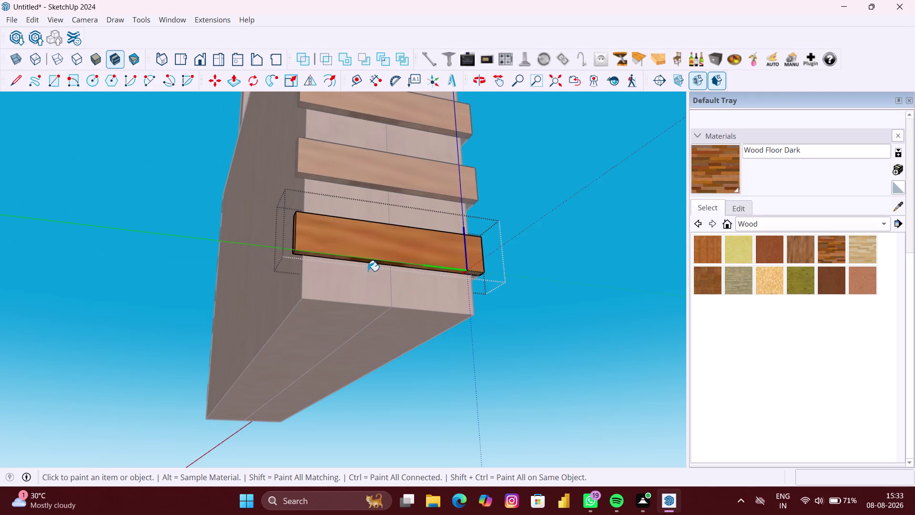
scroll(up, 3)
scroll(down, 3)
scroll(down, 3)
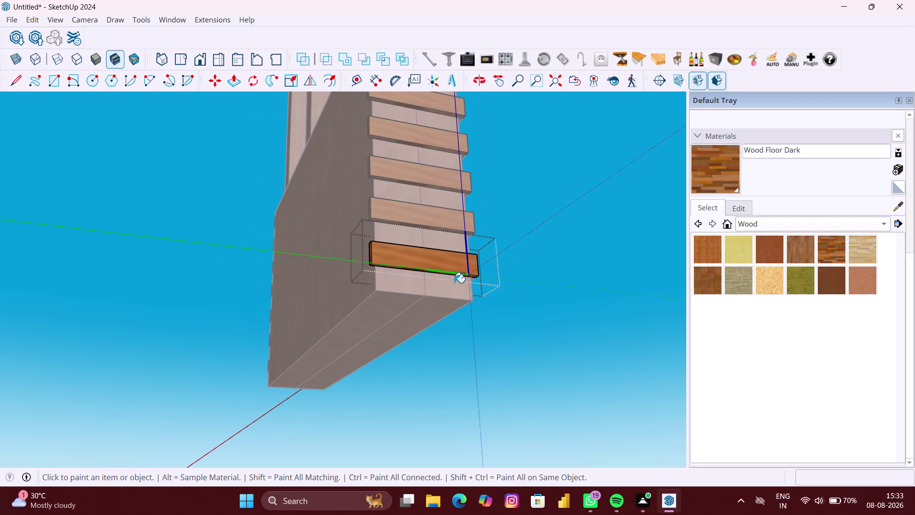
scroll(down, 3)
middle_drag(453, 290, 436, 377)
scroll(down, 3)
Exit the trim component and open the top cladding board for editing.
key(space)
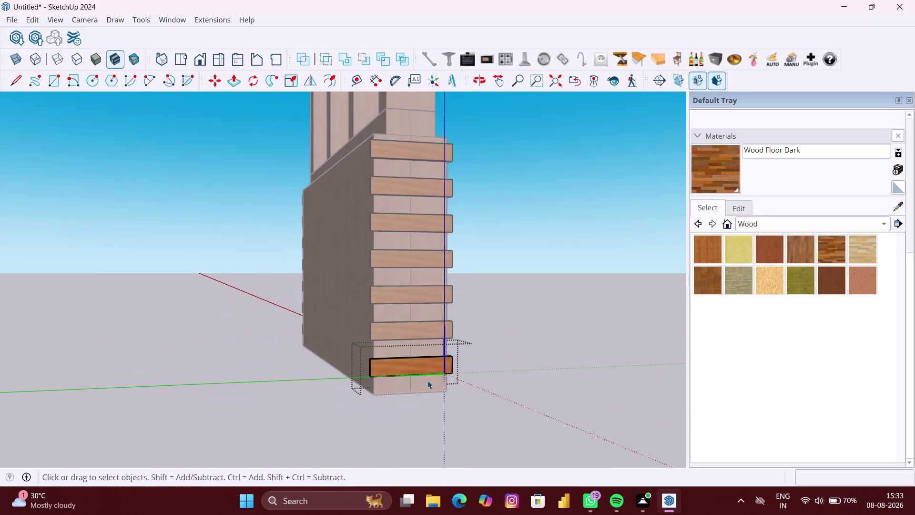
click(498, 390)
scroll(down, 3)
middle_drag(489, 390, 373, 409)
scroll(up, 3)
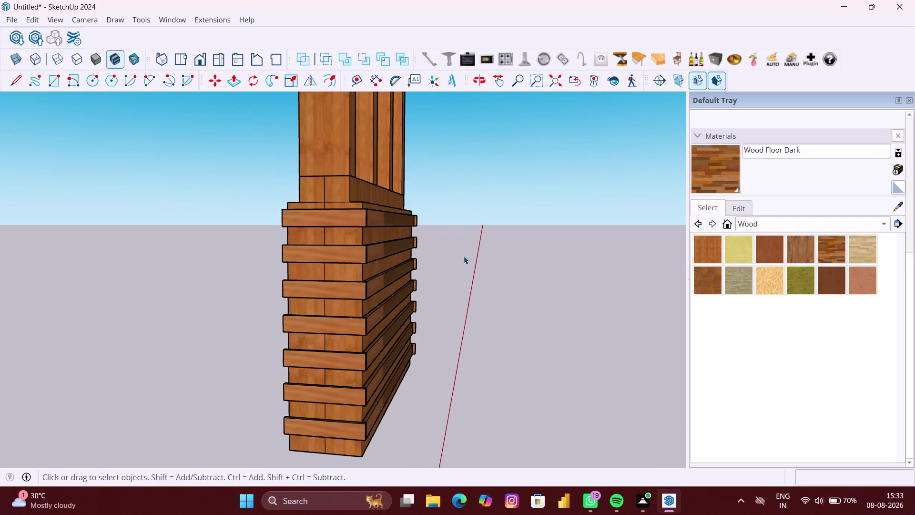
middle_drag(454, 275, 372, 347)
scroll(up, 3)
middle_drag(289, 287, 296, 332)
scroll(up, 3)
double_click(335, 307)
scroll(up, 3)
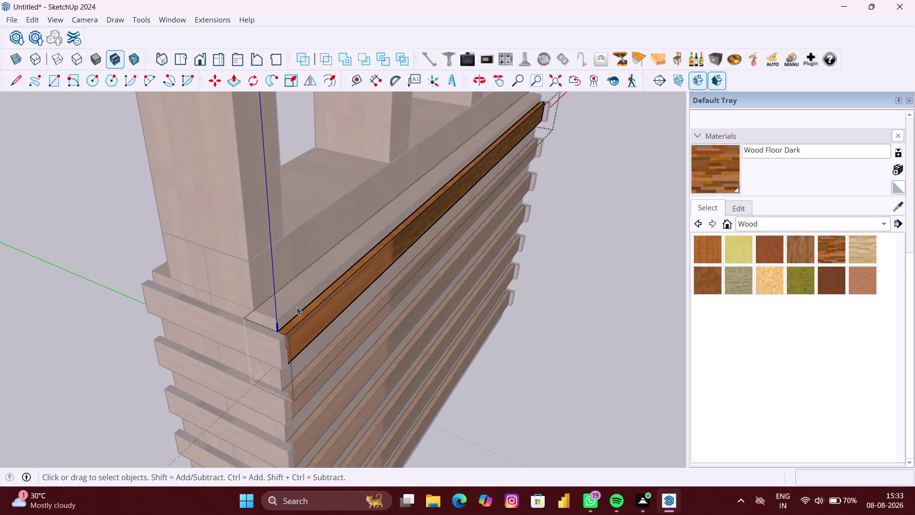
Exit the cladding board's editing and select the top cladding board.
scroll(up, 3)
click(307, 330)
click(159, 368)
scroll(down, 3)
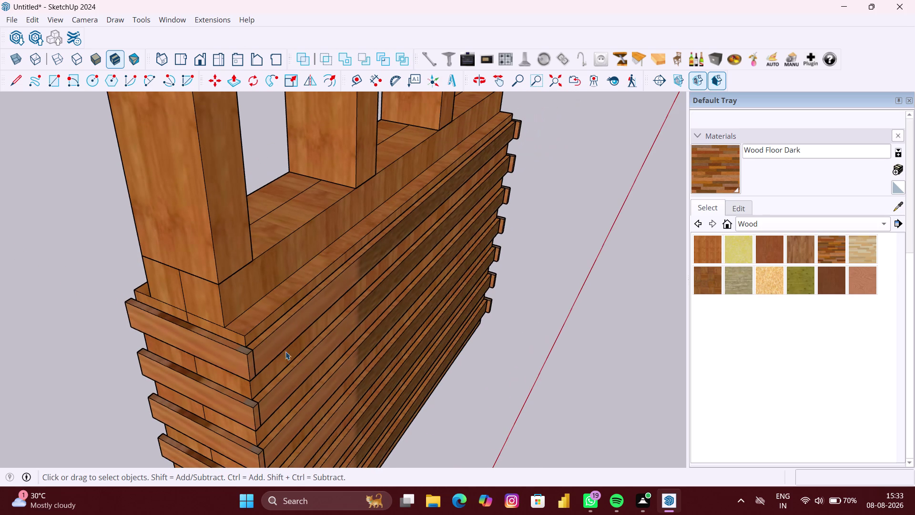
click(281, 342)
scroll(up, 3)
middle_drag(255, 342, 255, 354)
Copy the top cladding board to the top edge of the cladding, beneath the rail.
key(m)
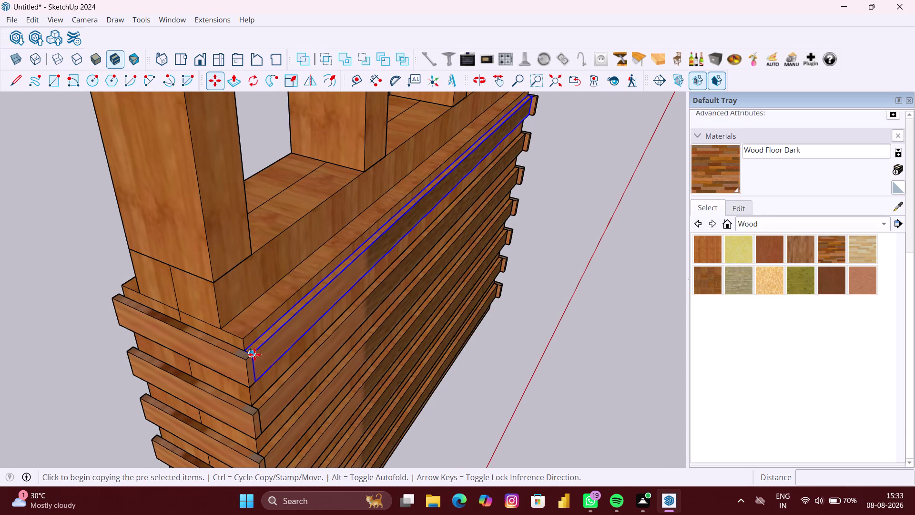
click(254, 354)
scroll(down, 3)
middle_drag(164, 340, 196, 342)
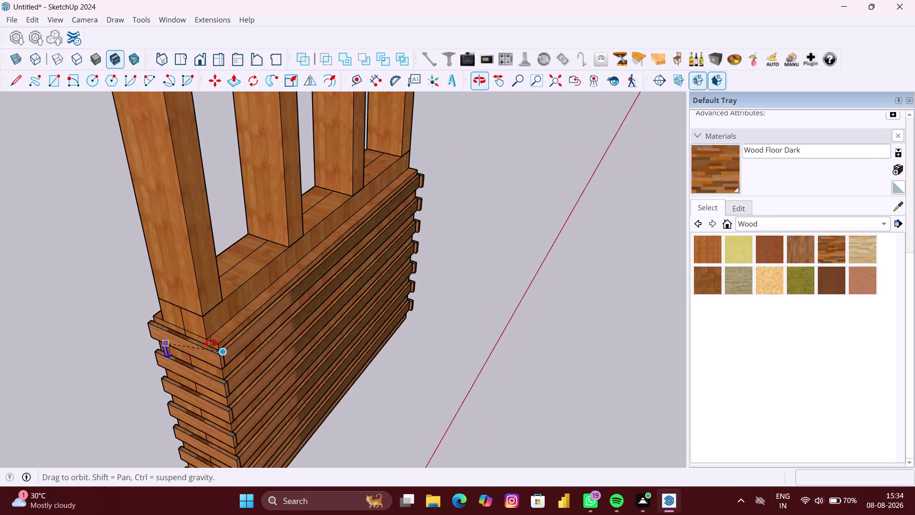
middle_drag(196, 342, 321, 354)
scroll(up, 3)
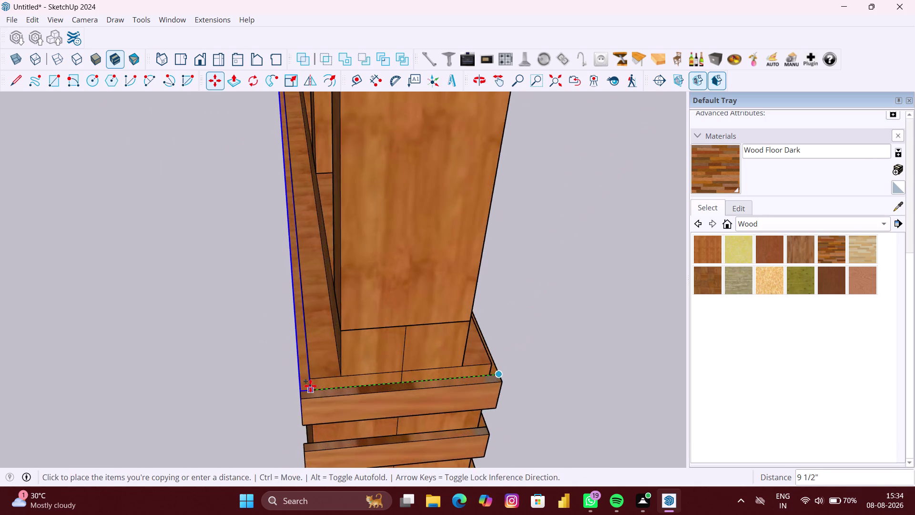
scroll(up, 3)
scroll(up, 3)
scroll(down, 3)
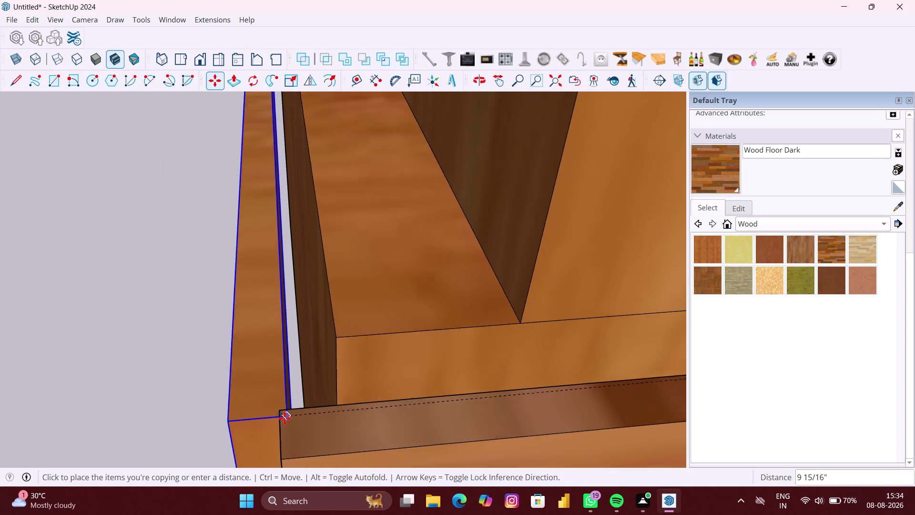
scroll(down, 3)
scroll(down, 3)
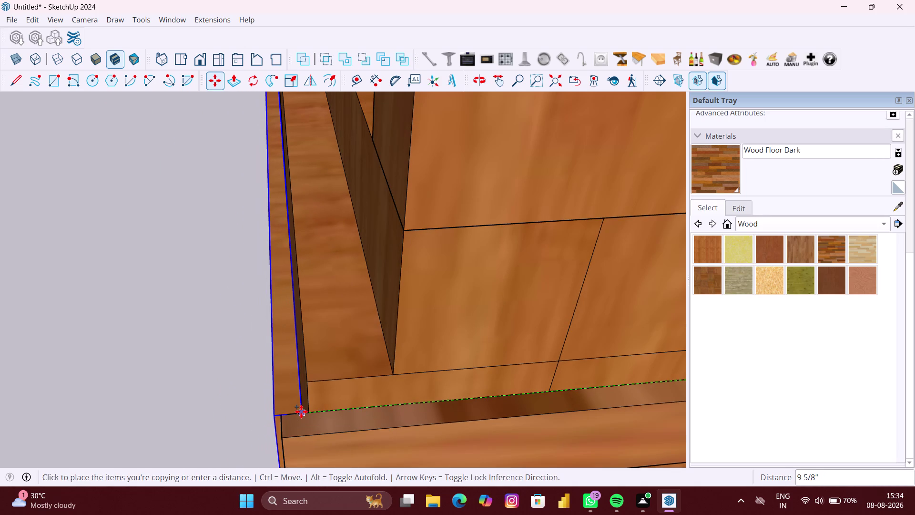
scroll(up, 3)
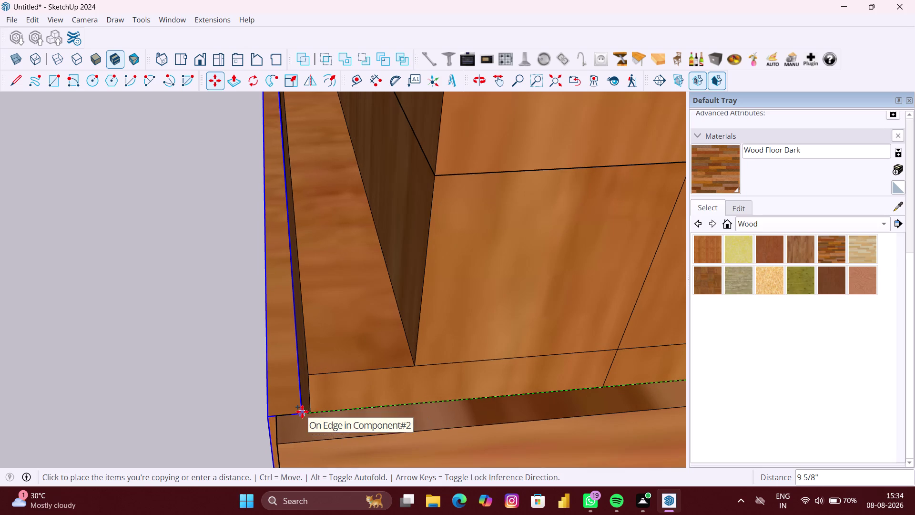
middle_drag(303, 411, 387, 404)
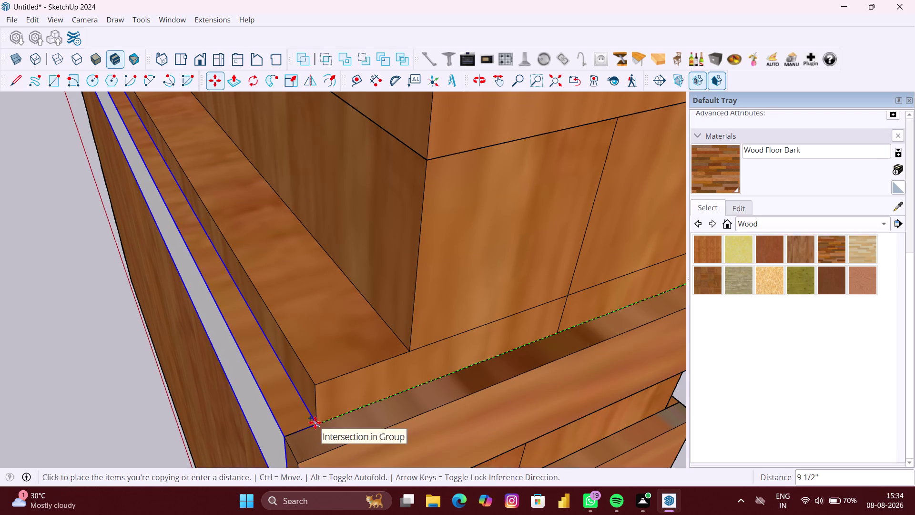
click(318, 422)
Orbit along the wall to inspect the new strip's full length and corner end.
scroll(down, 3)
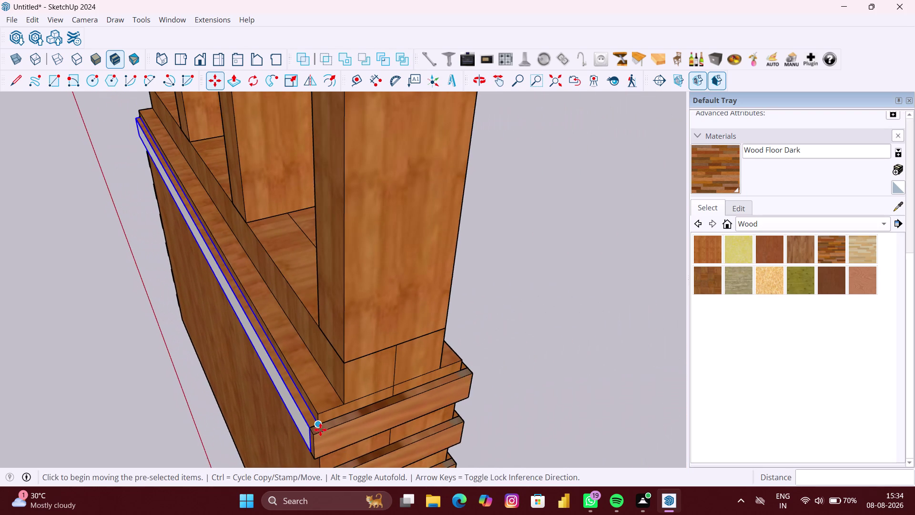
middle_drag(320, 429, 397, 351)
middle_drag(333, 387, 340, 385)
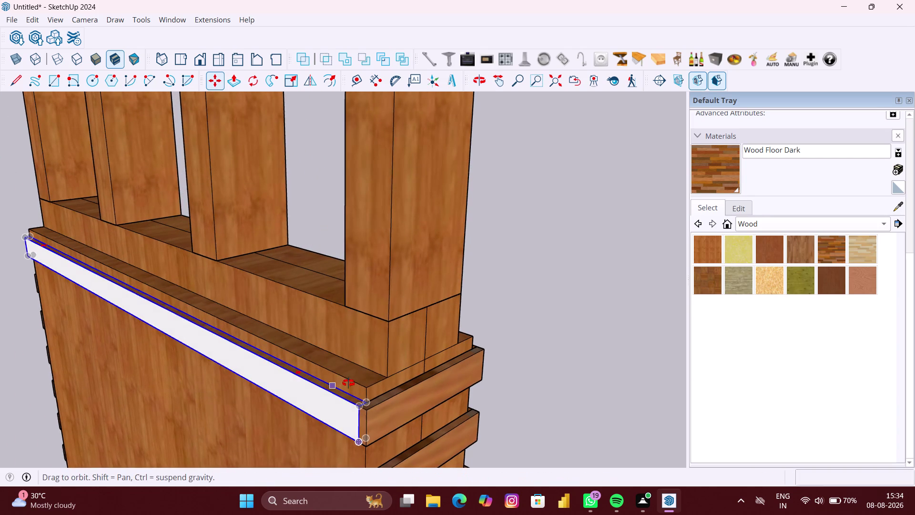
middle_drag(340, 385, 361, 378)
scroll(down, 3)
middle_drag(276, 382, 523, 421)
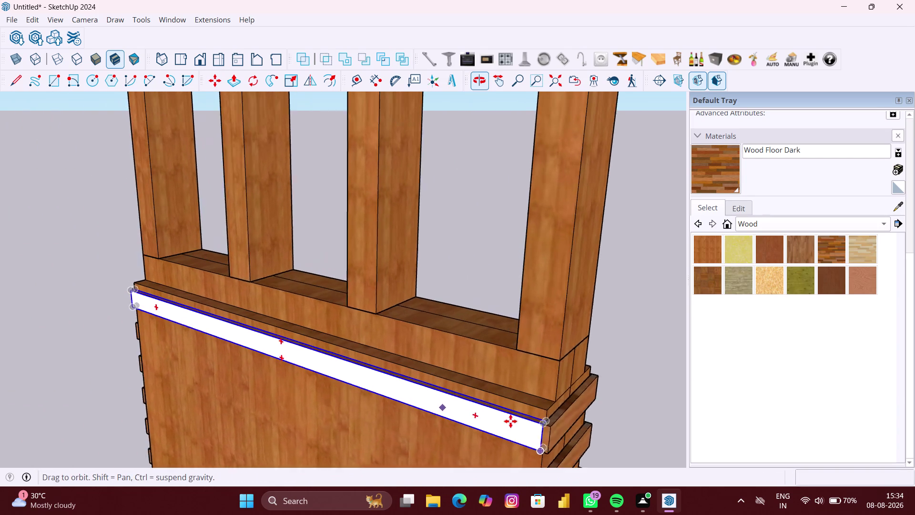
middle_drag(252, 357, 473, 373)
middle_drag(234, 364, 254, 362)
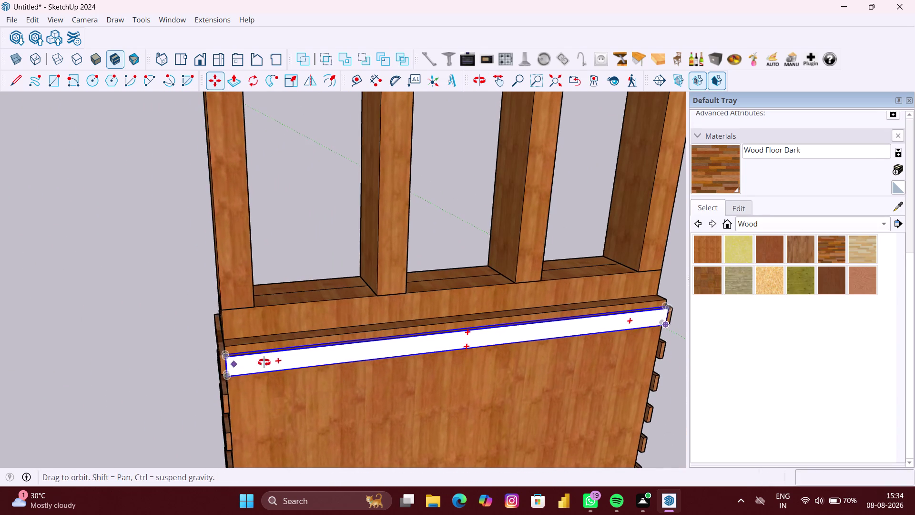
middle_drag(255, 362, 299, 359)
scroll(up, 3)
scroll(up, 3)
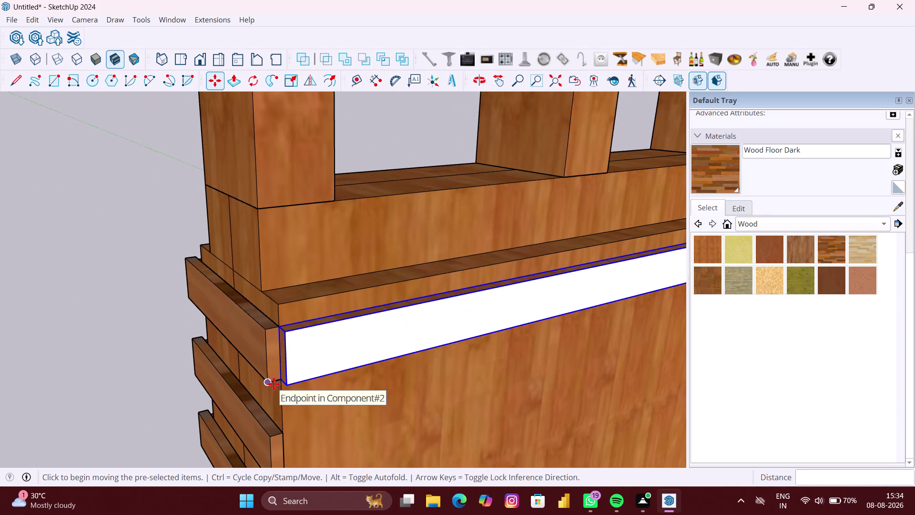
key(p)
scroll(up, 3)
key(space)
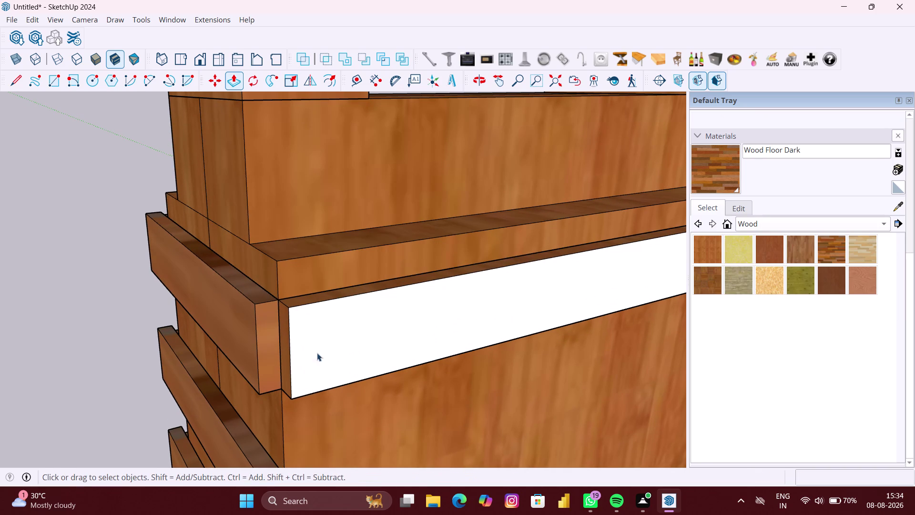
Extend the new strip's end face with Push/Pull toward the corner.
double_click(329, 348)
key(p)
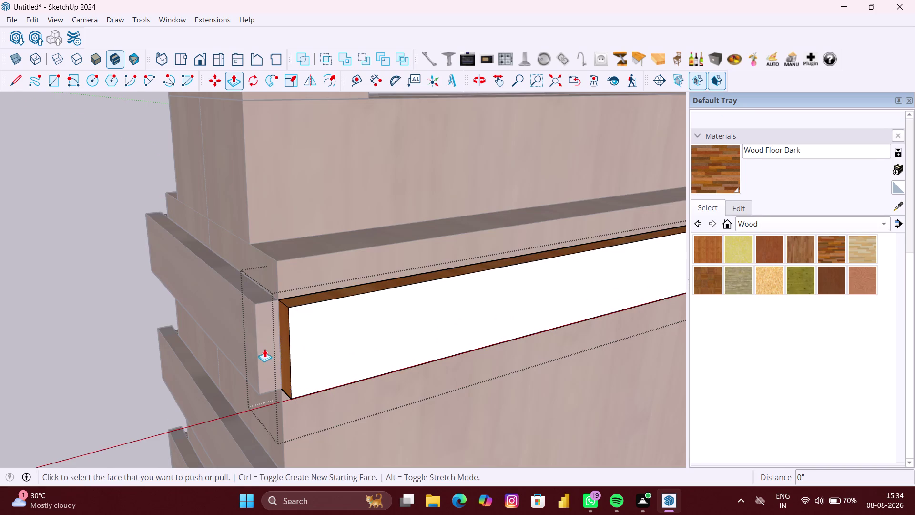
click(287, 344)
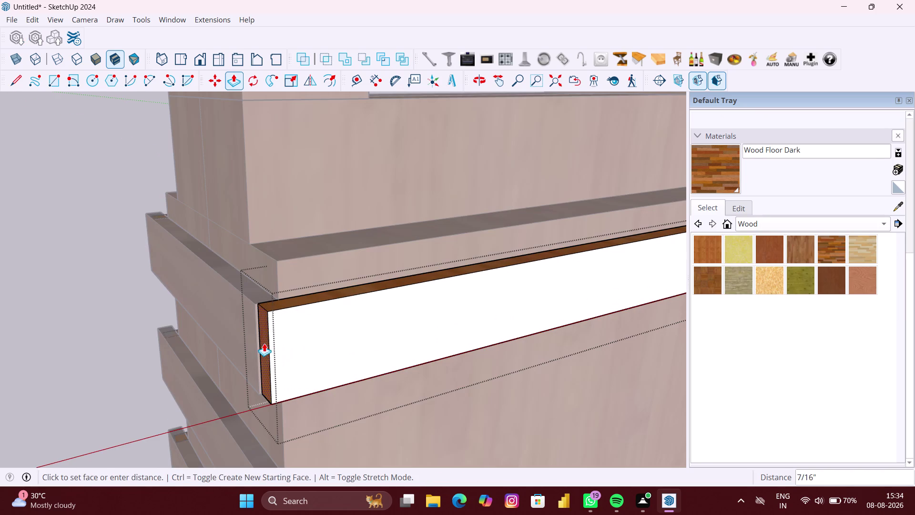
middle_drag(263, 342, 423, 354)
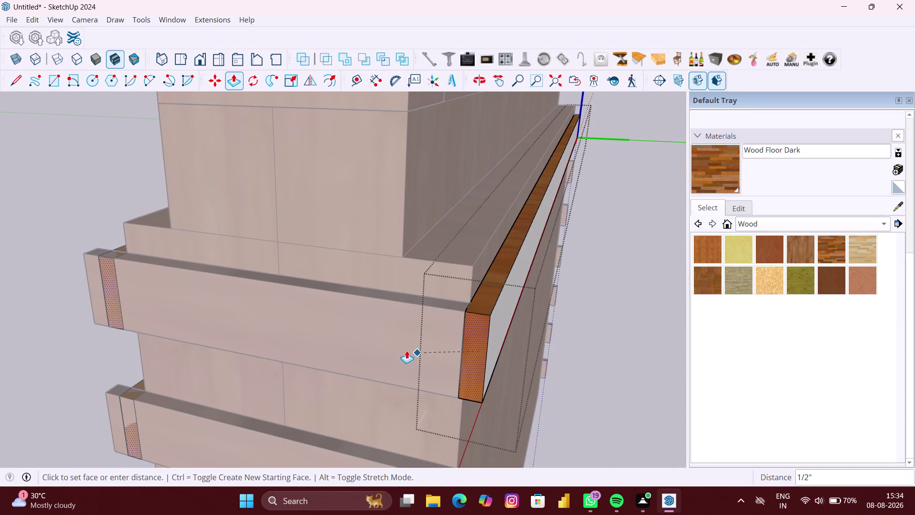
scroll(up, 3)
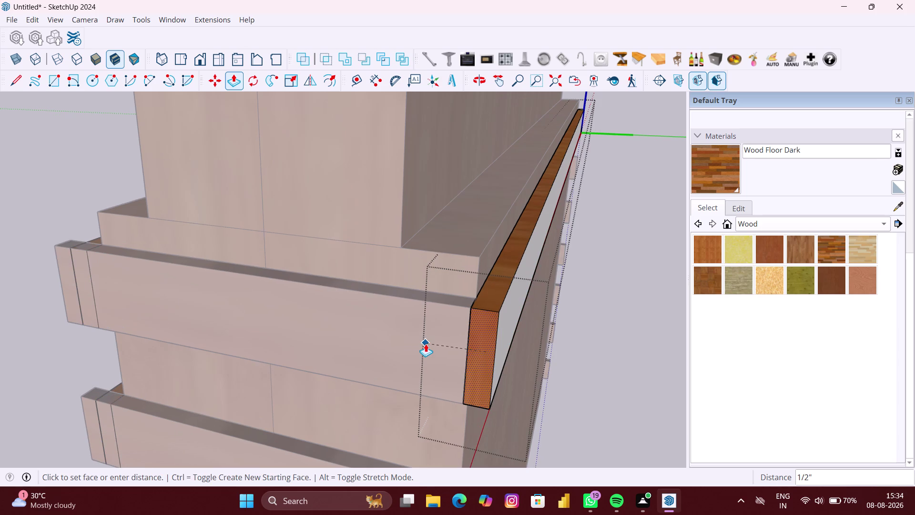
click(426, 343)
scroll(down, 3)
middle_drag(244, 341, 472, 343)
scroll(down, 3)
middle_drag(269, 353, 418, 343)
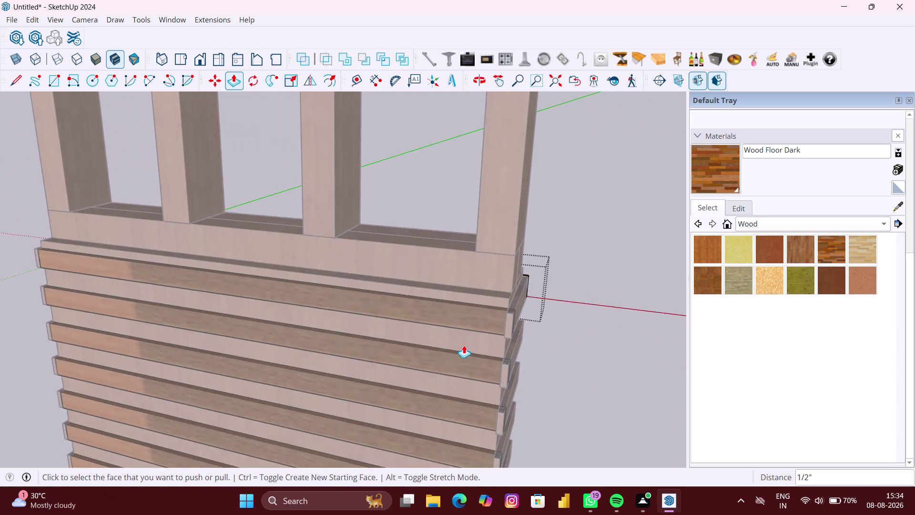
scroll(up, 3)
Leave the strip and open the top corner trim board for editing.
key(space)
click(585, 337)
scroll(down, 3)
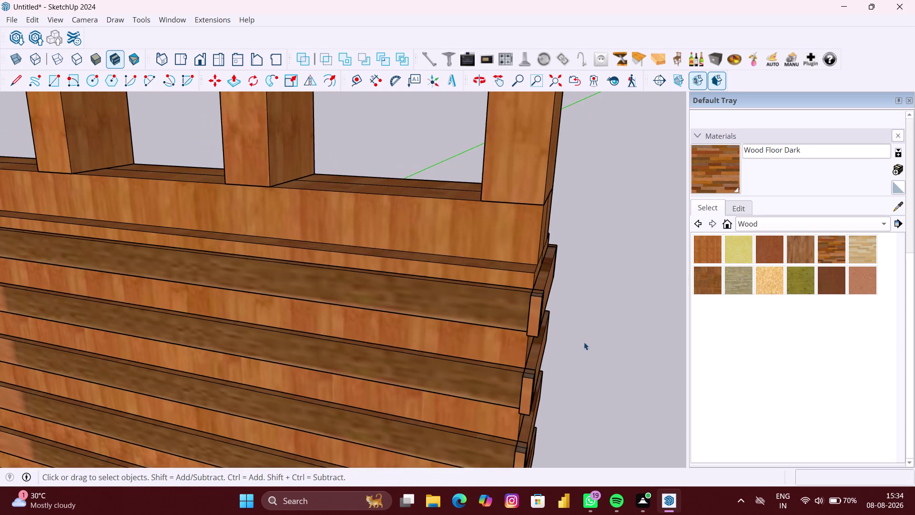
middle_drag(584, 341, 322, 353)
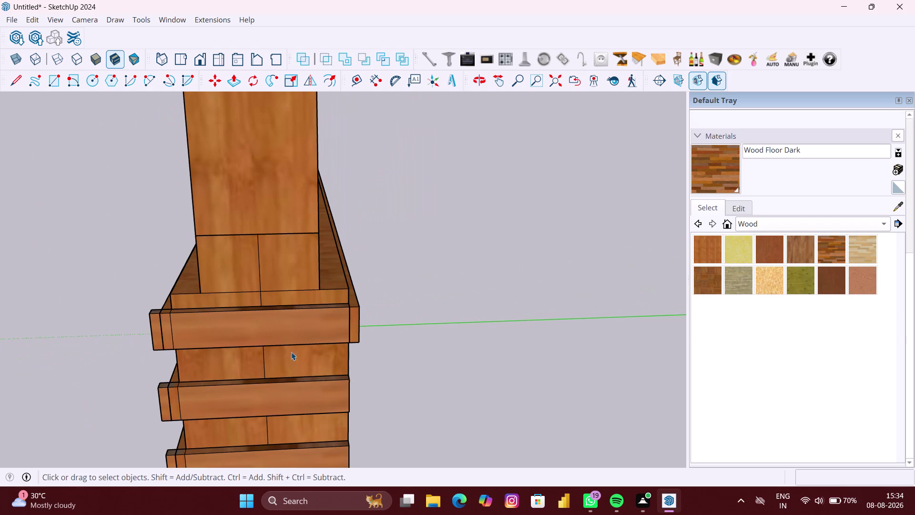
middle_drag(198, 348, 257, 340)
click(159, 337)
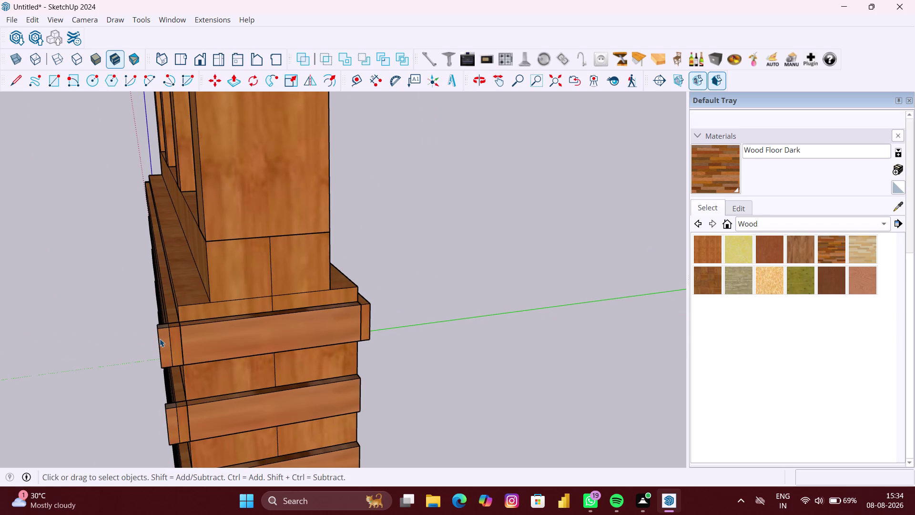
double_click(159, 338)
scroll(up, 3)
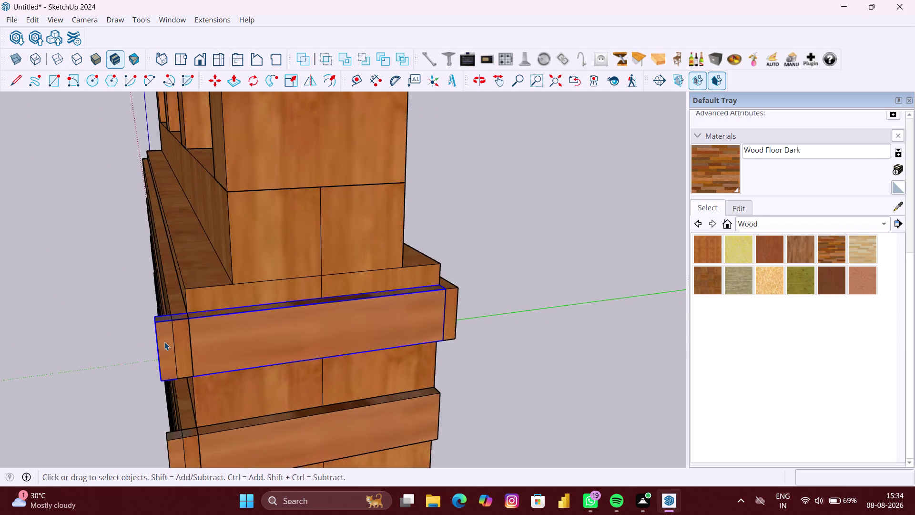
double_click(165, 341)
middle_drag(153, 348, 217, 352)
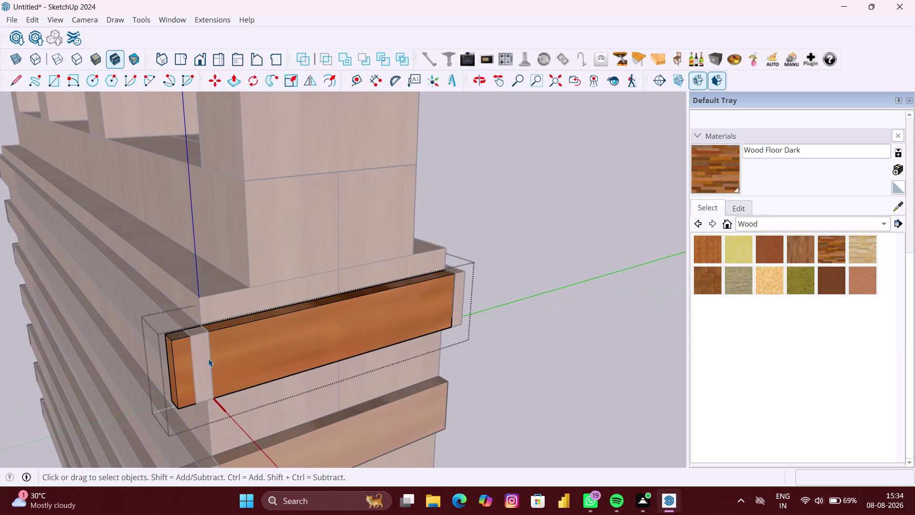
Extend the corner trim board's end face with Push/Pull.
key(p)
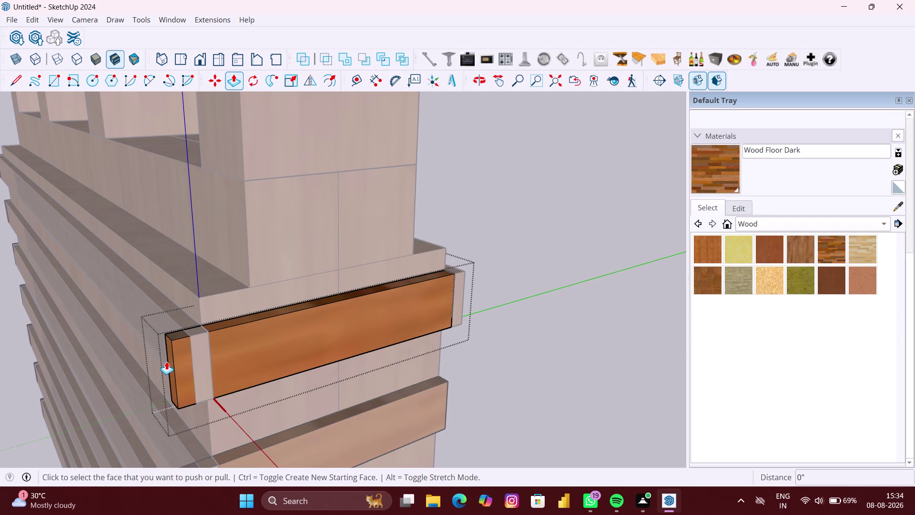
click(166, 361)
scroll(up, 3)
click(168, 363)
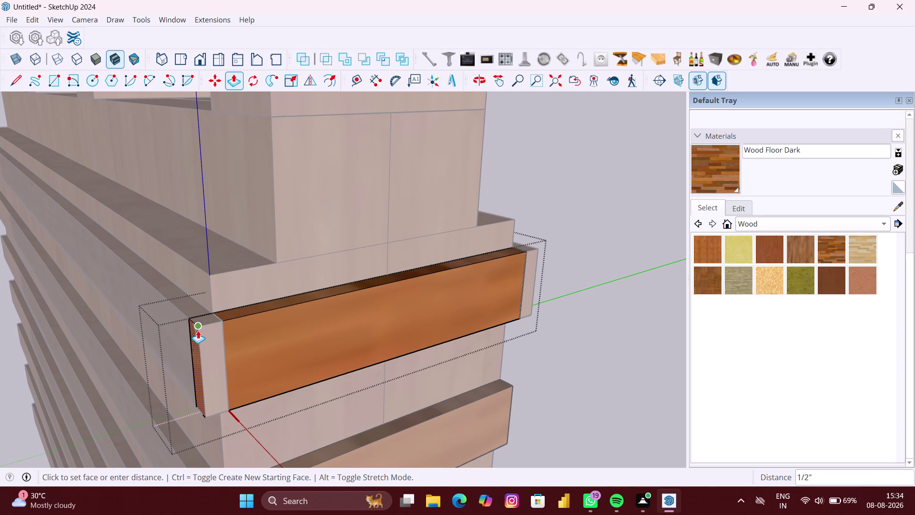
click(198, 331)
scroll(down, 3)
scroll(down, 3)
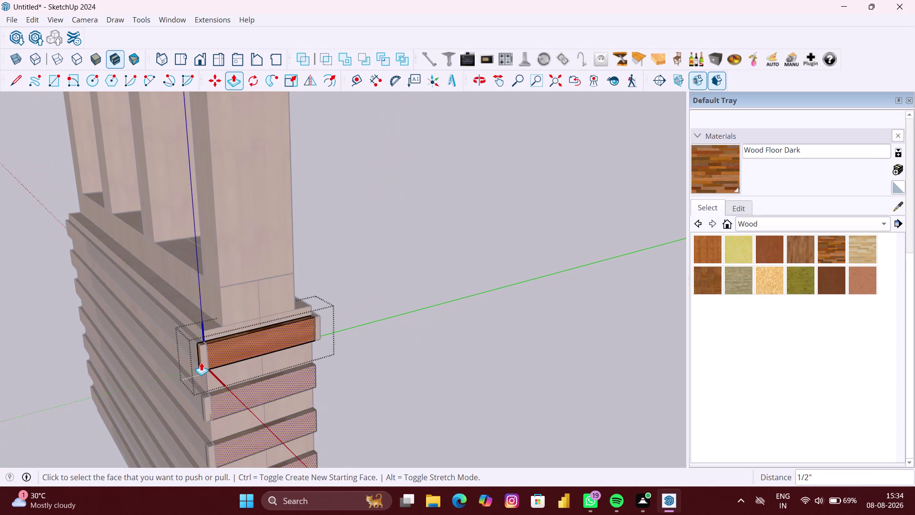
scroll(down, 3)
scroll(down, 3)
Orbit around the wall corner to check the stacked trim boards.
middle_drag(228, 381, 227, 380)
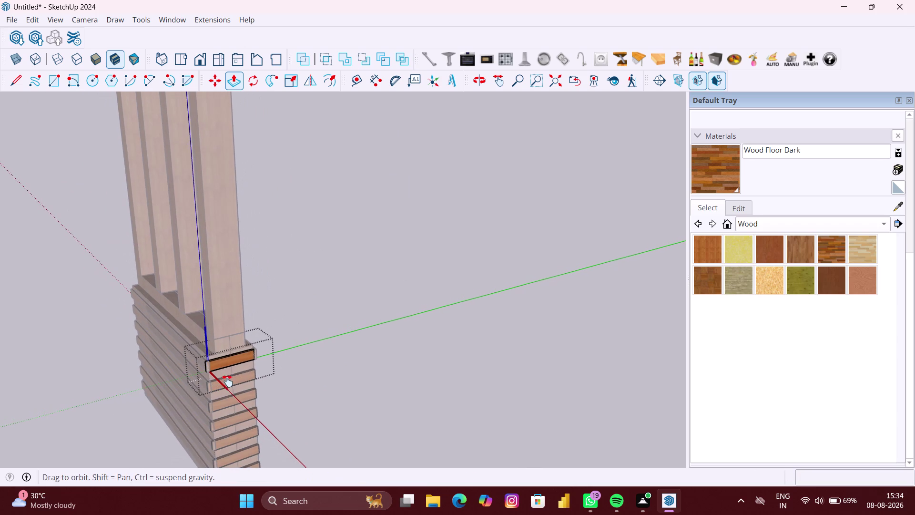
middle_drag(228, 381, 227, 288)
scroll(up, 3)
middle_drag(206, 376, 341, 334)
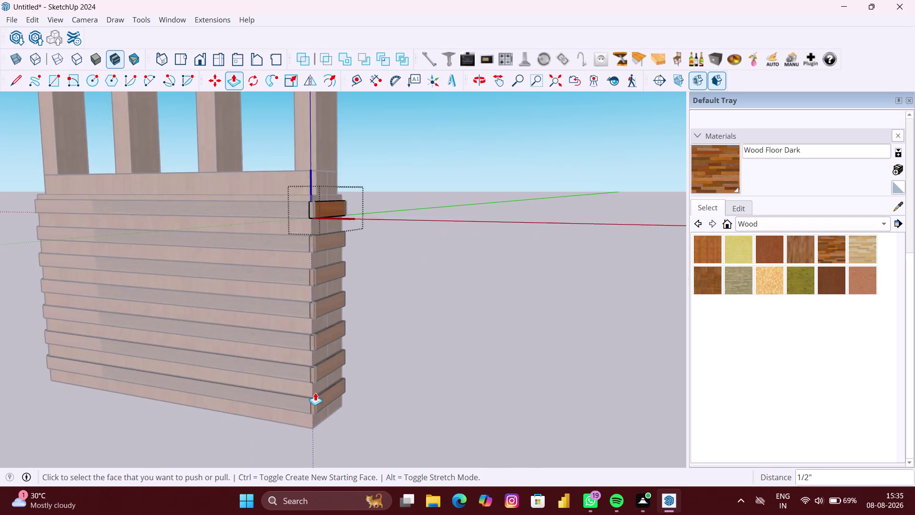
scroll(up, 3)
middle_drag(304, 411, 191, 428)
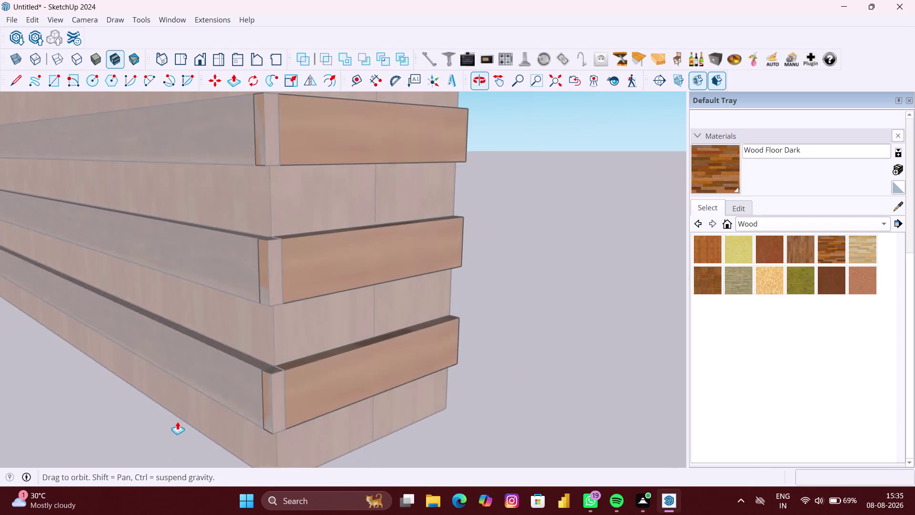
scroll(down, 3)
scroll(down, 3)
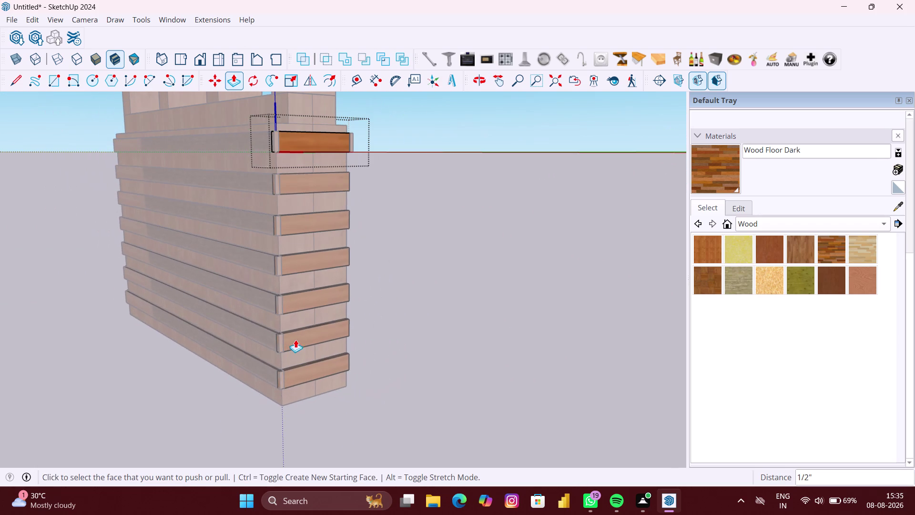
middle_drag(296, 340, 279, 338)
middle_drag(291, 327, 288, 490)
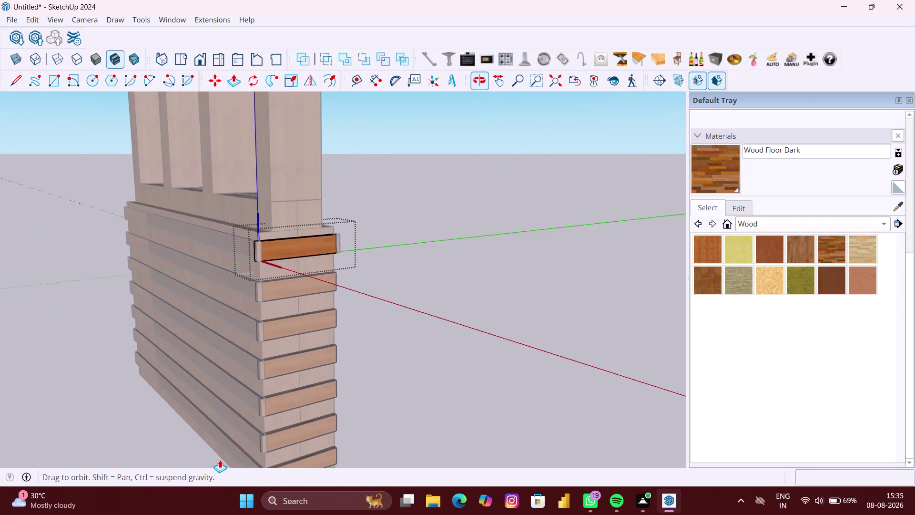
scroll(up, 3)
middle_drag(248, 289, 305, 288)
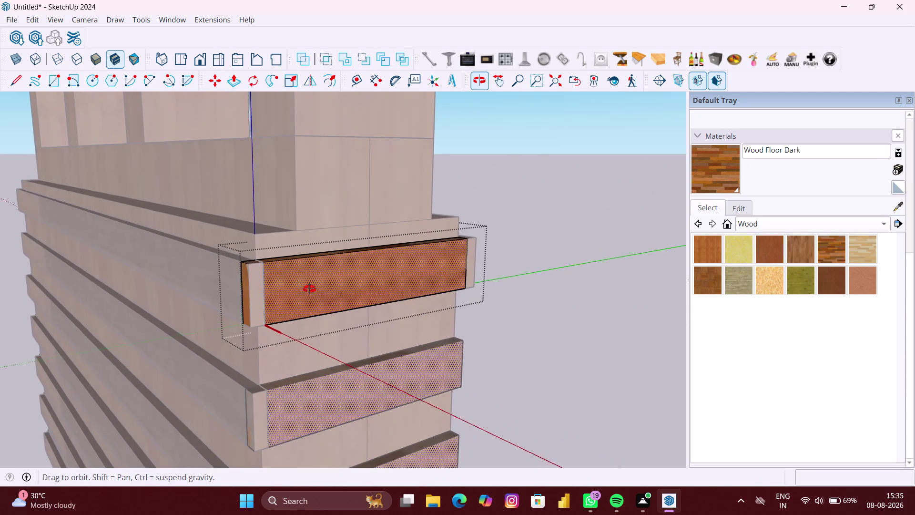
middle_drag(305, 289, 310, 289)
Close the trim board component and view the wood-textured corner from the front.
key(space)
drag(502, 325, 506, 327)
double_click(523, 325)
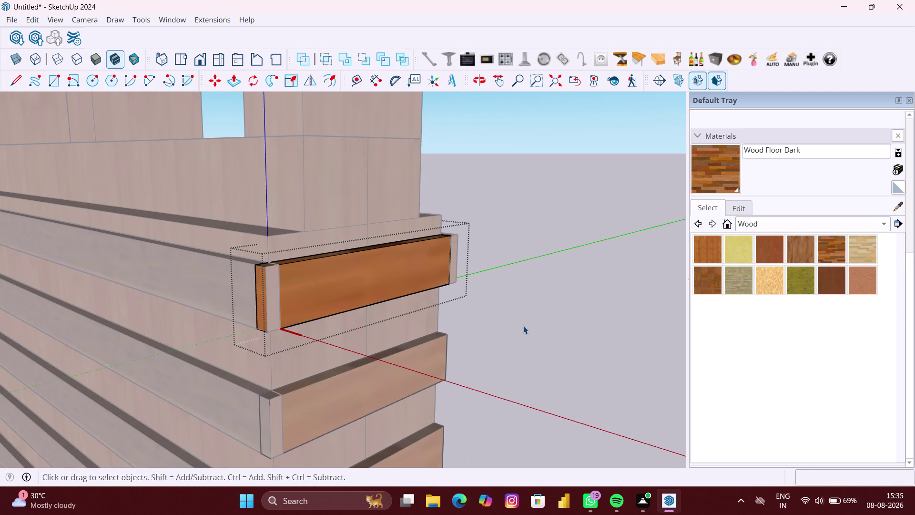
scroll(down, 3)
middle_drag(300, 318, 374, 331)
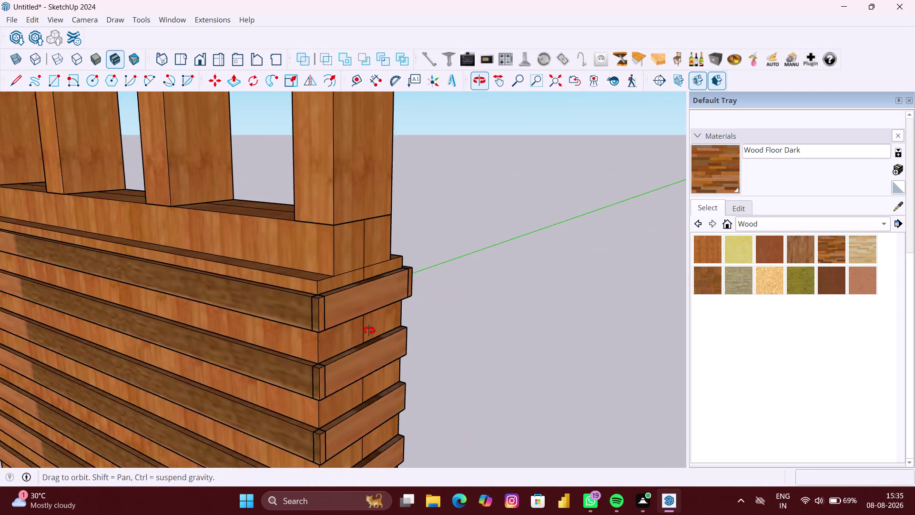
middle_drag(374, 331, 59, 336)
scroll(down, 3)
middle_drag(363, 318, 147, 323)
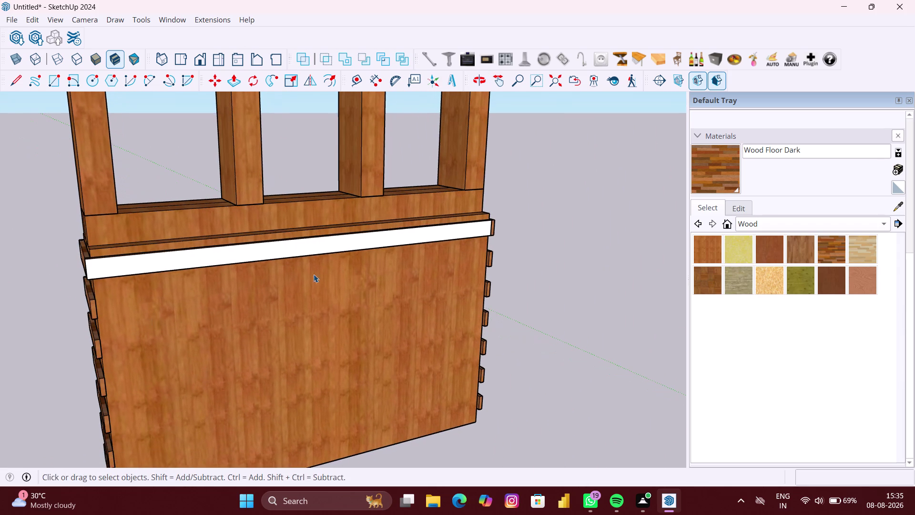
Select the top white board and start a Move copy from its top corner.
click(342, 244)
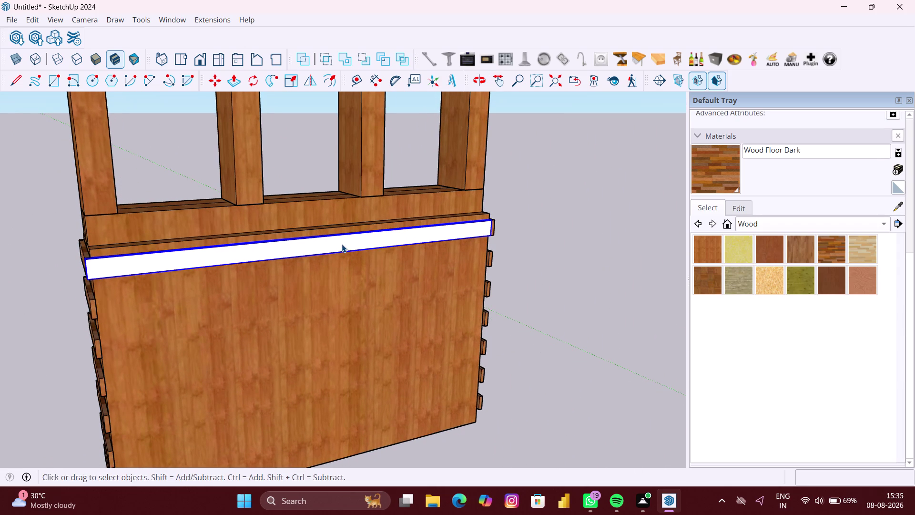
key(m)
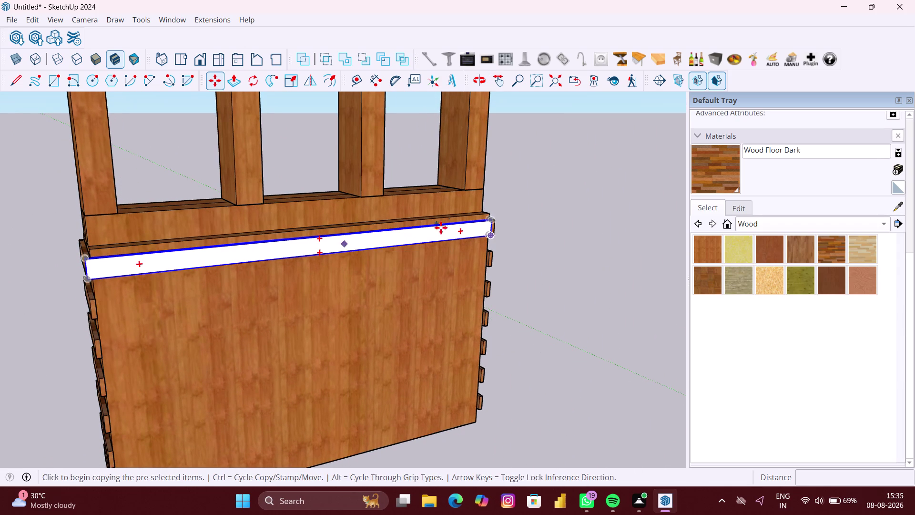
scroll(up, 3)
middle_drag(497, 222, 309, 239)
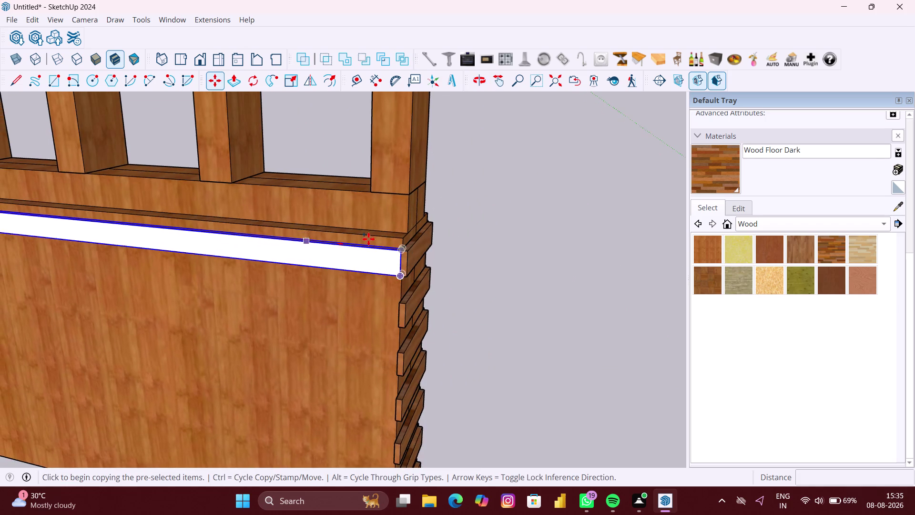
scroll(up, 3)
scroll(up, 3)
scroll(up, 3)
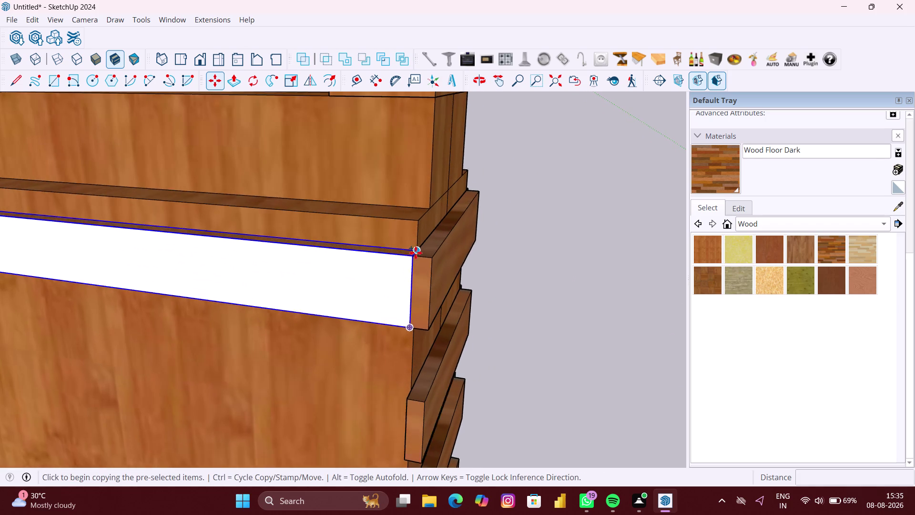
scroll(up, 3)
middle_drag(420, 271, 310, 269)
scroll(up, 3)
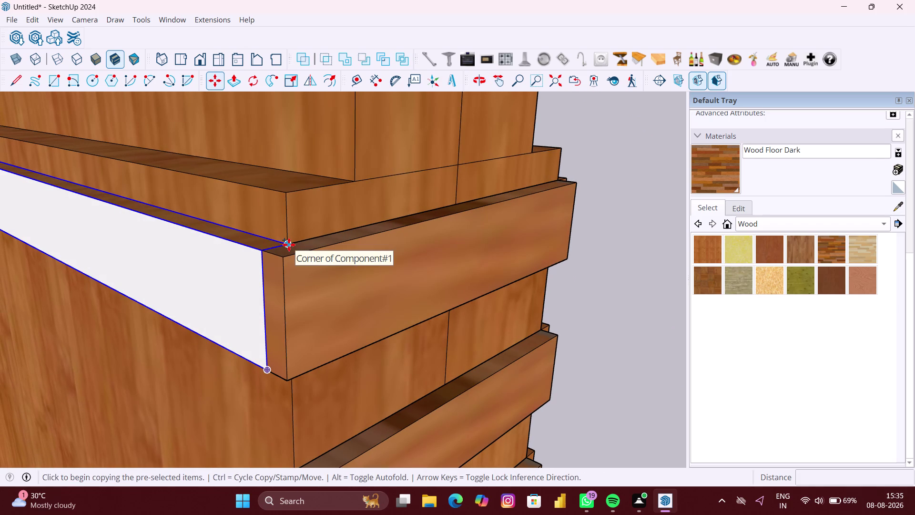
click(289, 245)
Place the board copy at the bottom corner of the cladding.
scroll(down, 3)
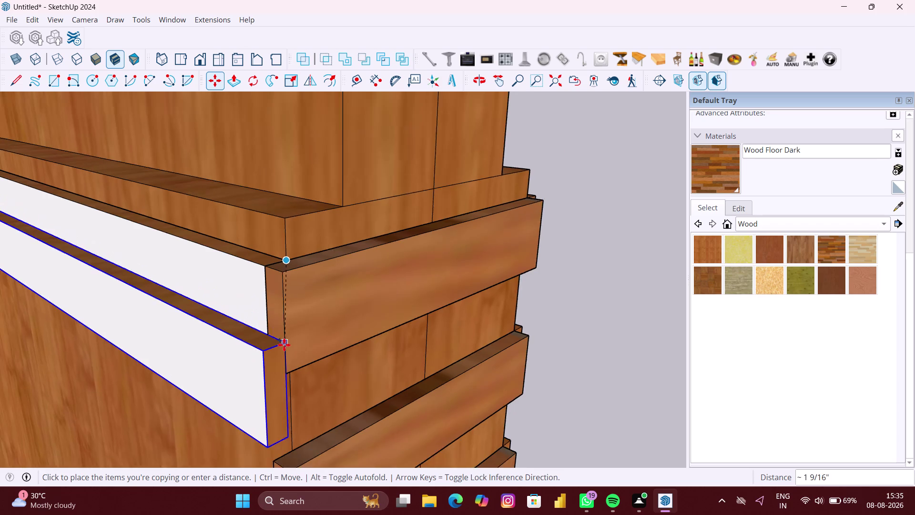
scroll(down, 3)
middle_drag(293, 362, 302, 249)
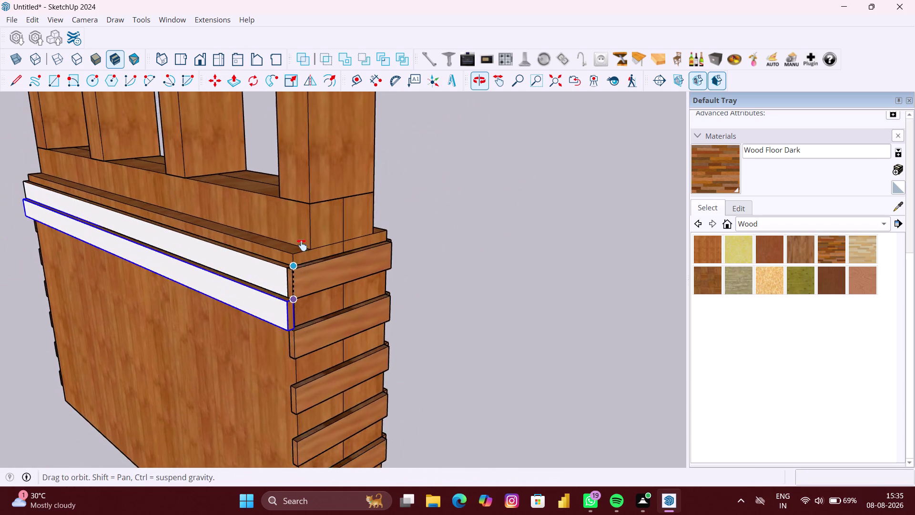
middle_drag(301, 249, 302, 242)
middle_drag(283, 379, 288, 213)
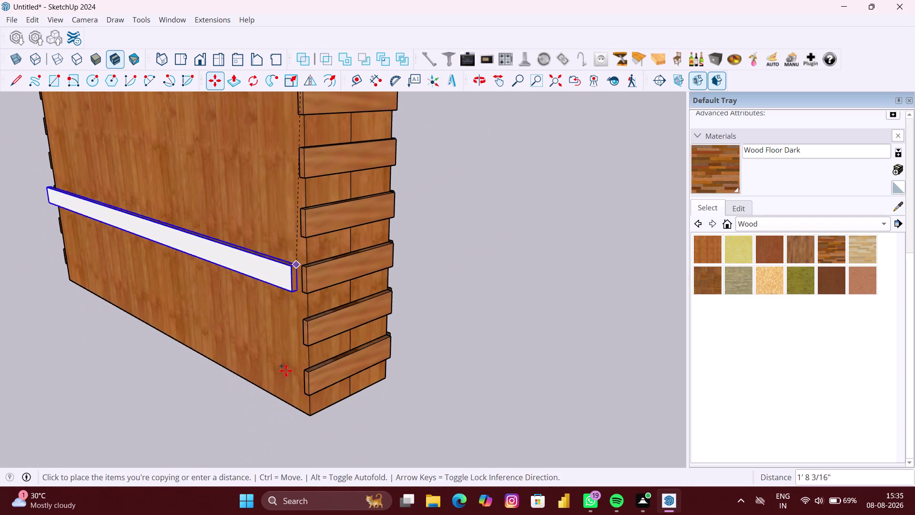
scroll(up, 3)
middle_drag(298, 354, 401, 392)
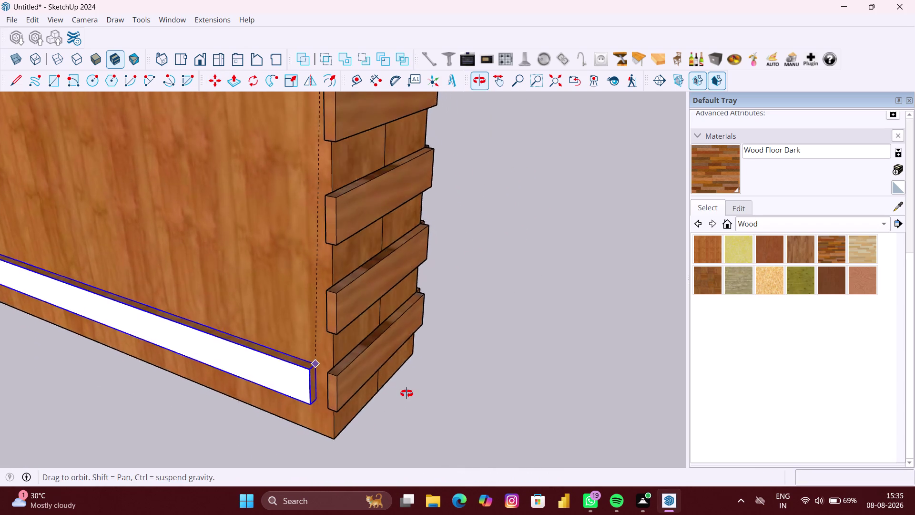
middle_drag(401, 392, 408, 393)
scroll(up, 3)
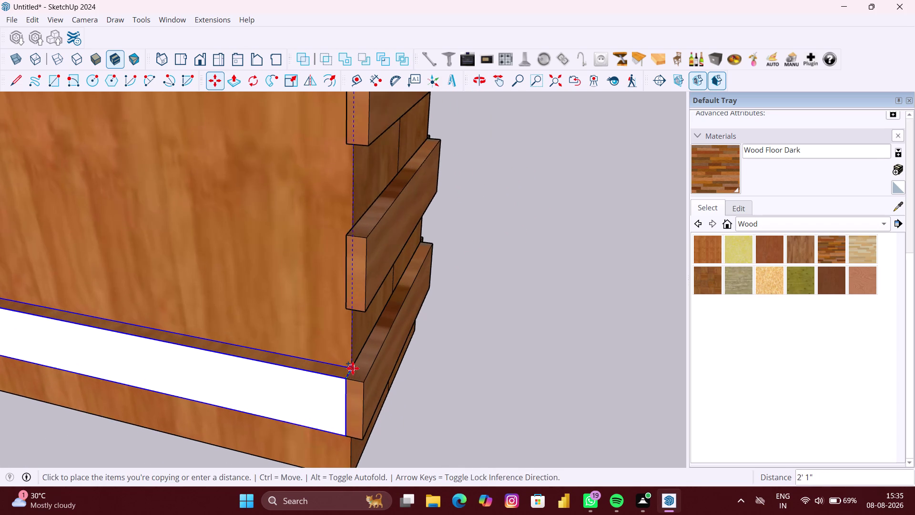
scroll(up, 3)
click(353, 367)
Divide the copy into 6 evenly spaced boards with /6, then clear the selection.
scroll(down, 3)
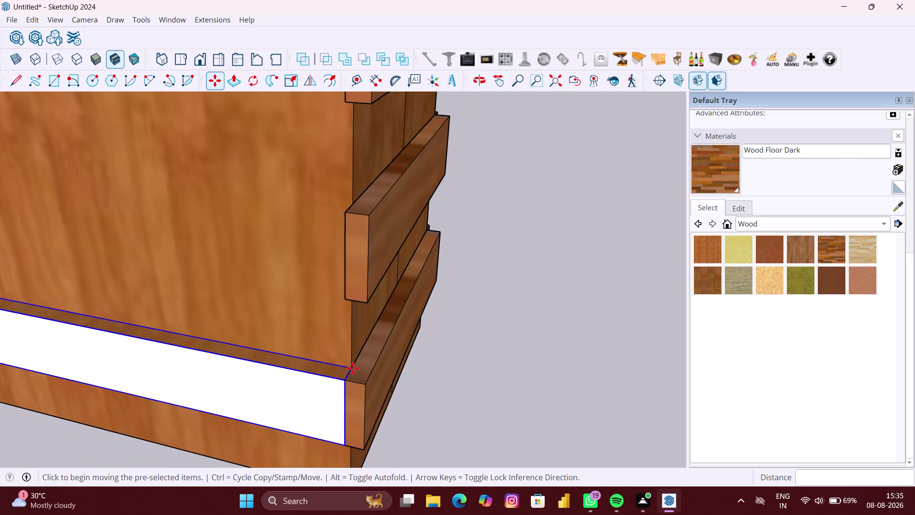
key(slash)
key(6)
key(Return)
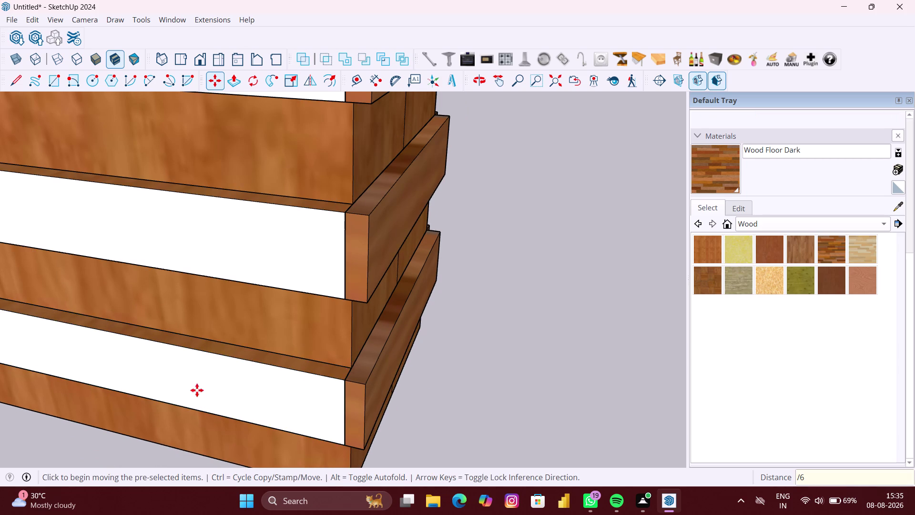
scroll(down, 3)
middle_drag(172, 380, 257, 325)
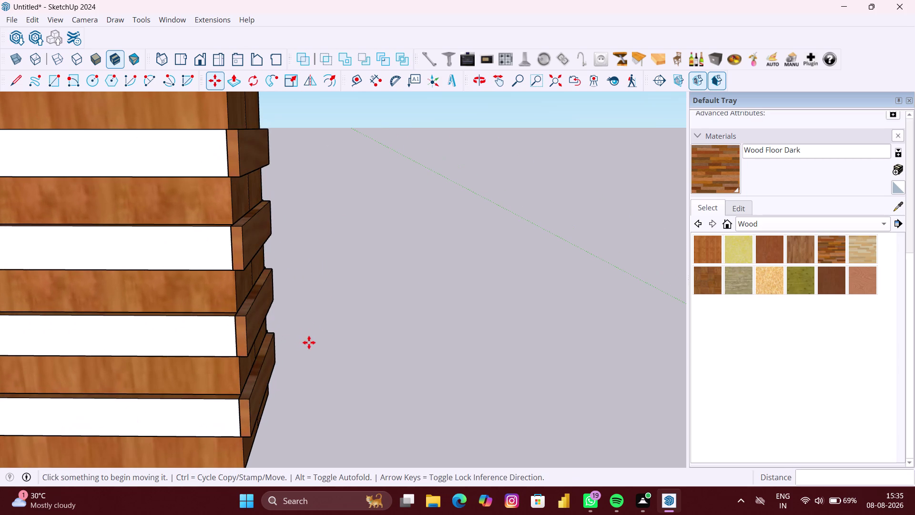
key(space)
click(375, 340)
Paint the board component with the Wood Floor Dark material.
scroll(down, 3)
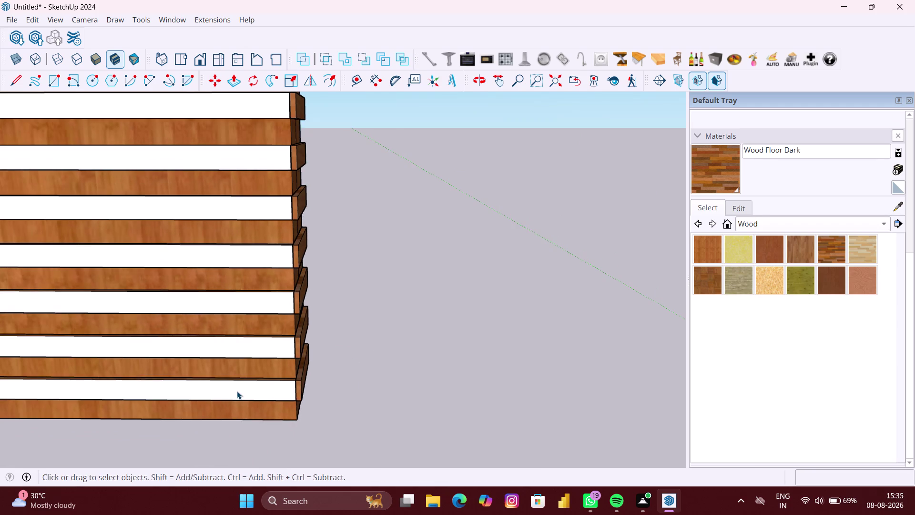
double_click(236, 390)
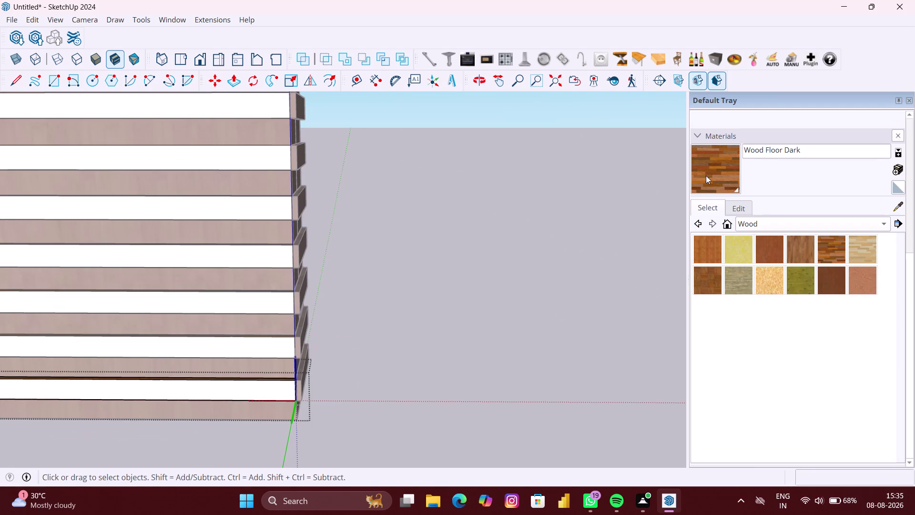
click(705, 169)
click(162, 392)
Review the whole wall, including from below, then exit the board component.
middle_drag(186, 411, 189, 396)
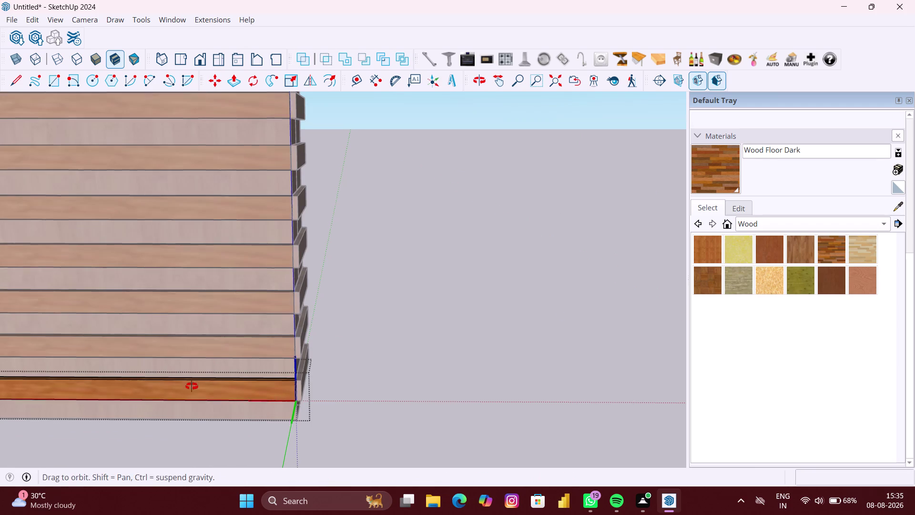
middle_drag(188, 396, 223, 269)
middle_drag(225, 371, 265, 282)
scroll(up, 3)
middle_drag(267, 337, 253, 402)
scroll(down, 3)
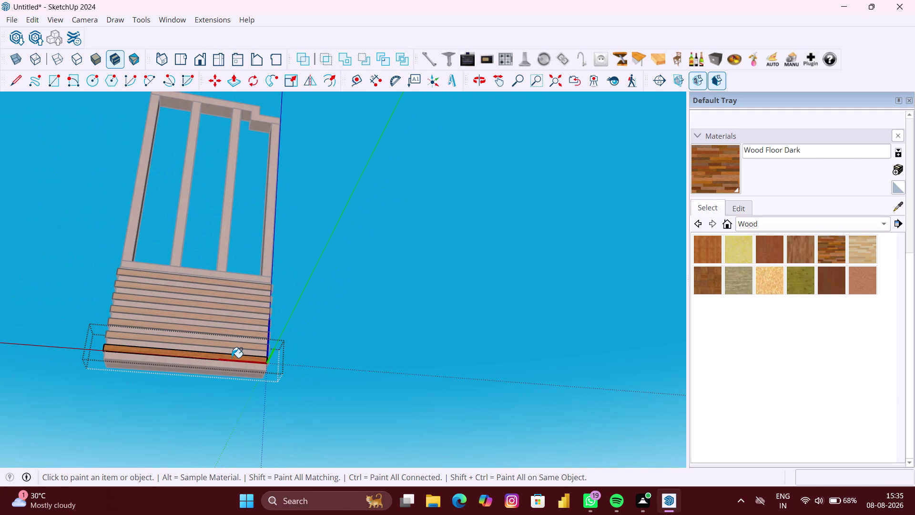
middle_drag(232, 357, 315, 446)
key(space)
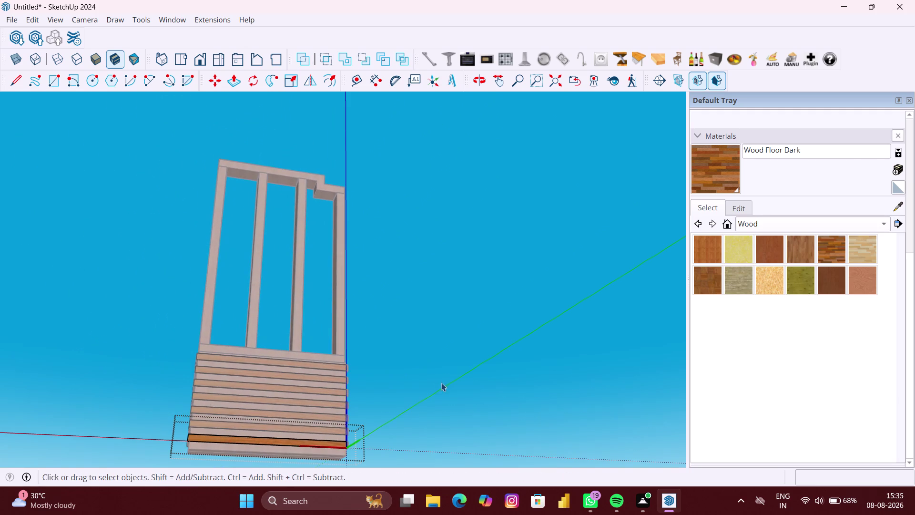
click(442, 382)
scroll(up, 3)
middle_drag(359, 354, 567, 395)
scroll(down, 3)
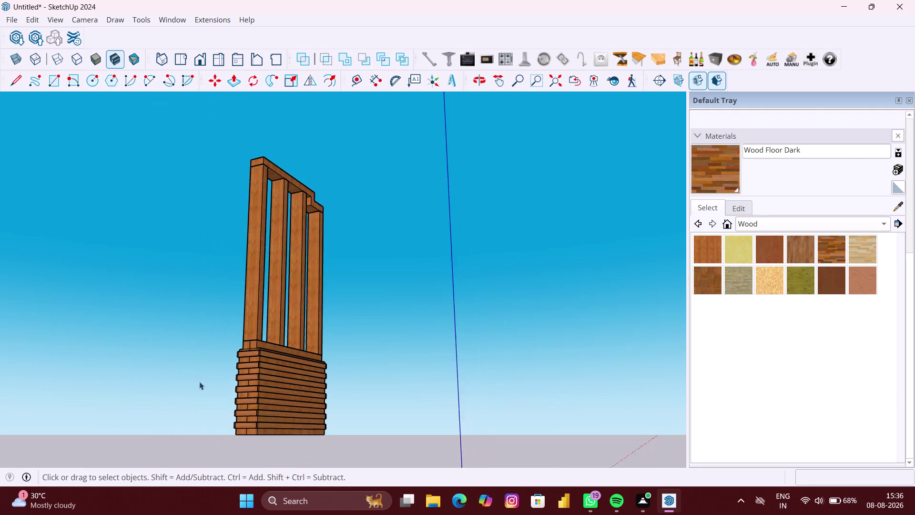
middle_drag(227, 372, 541, 402)
scroll(down, 3)
middle_drag(236, 367, 439, 395)
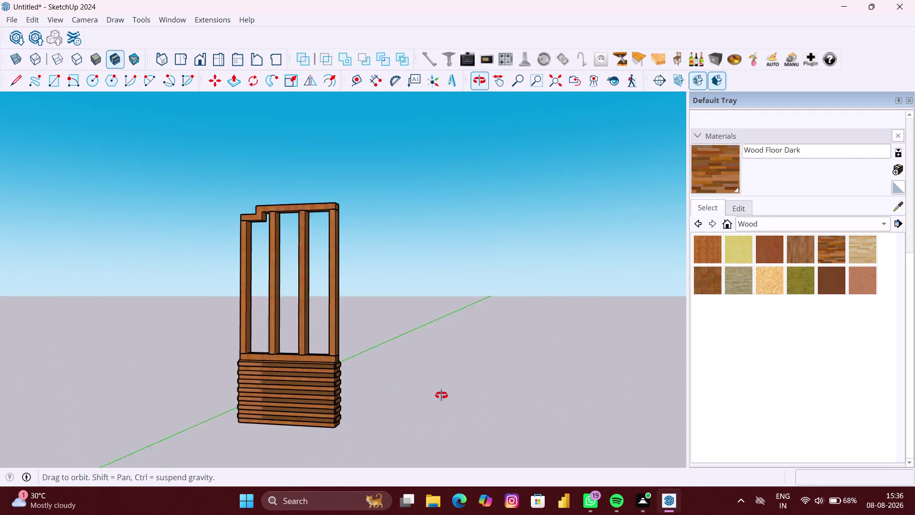
middle_drag(439, 395, 441, 395)
scroll(up, 3)
scroll(up, 3)
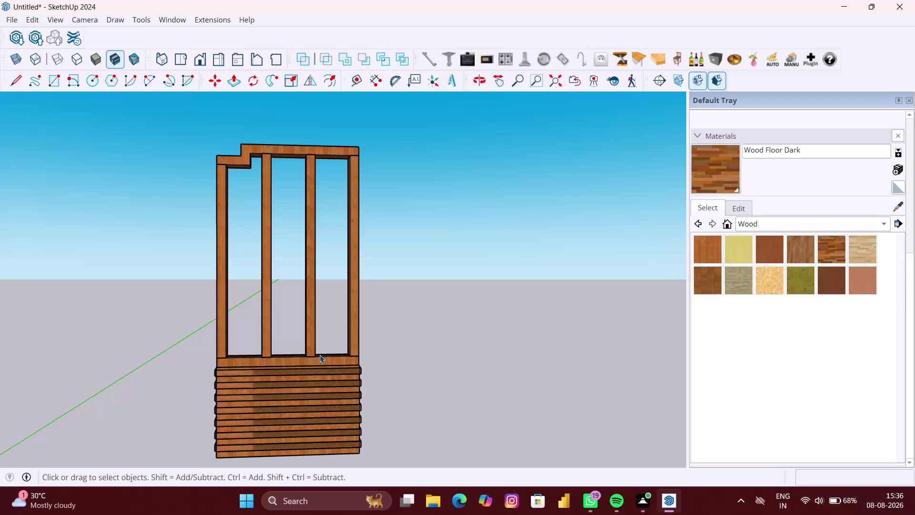
scroll(up, 3)
middle_drag(275, 337, 269, 348)
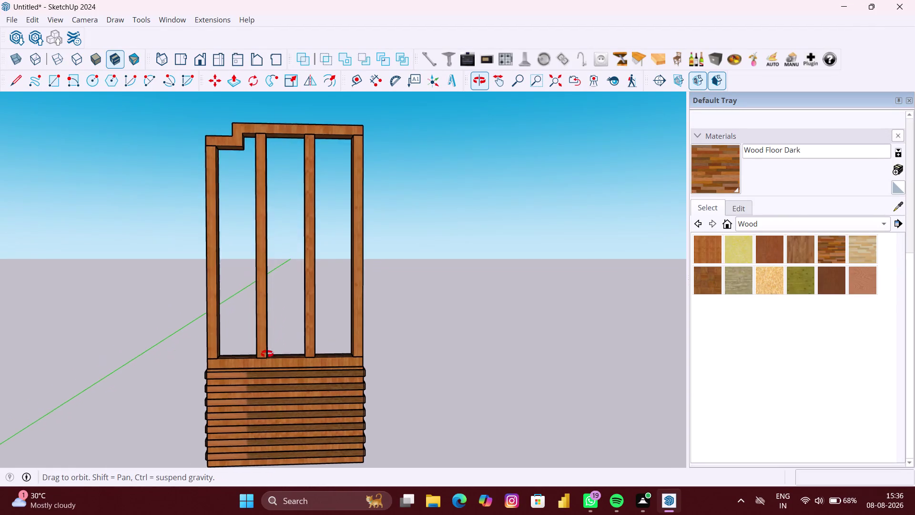
middle_drag(269, 348, 266, 361)
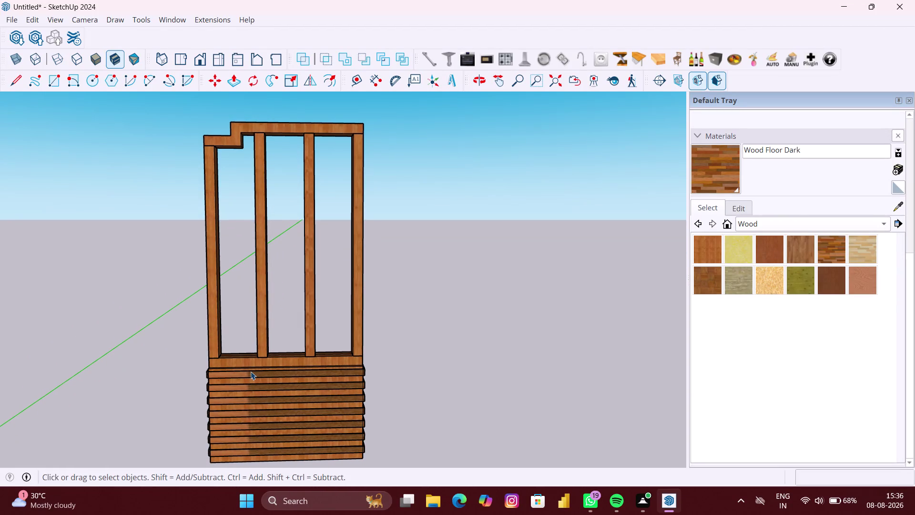